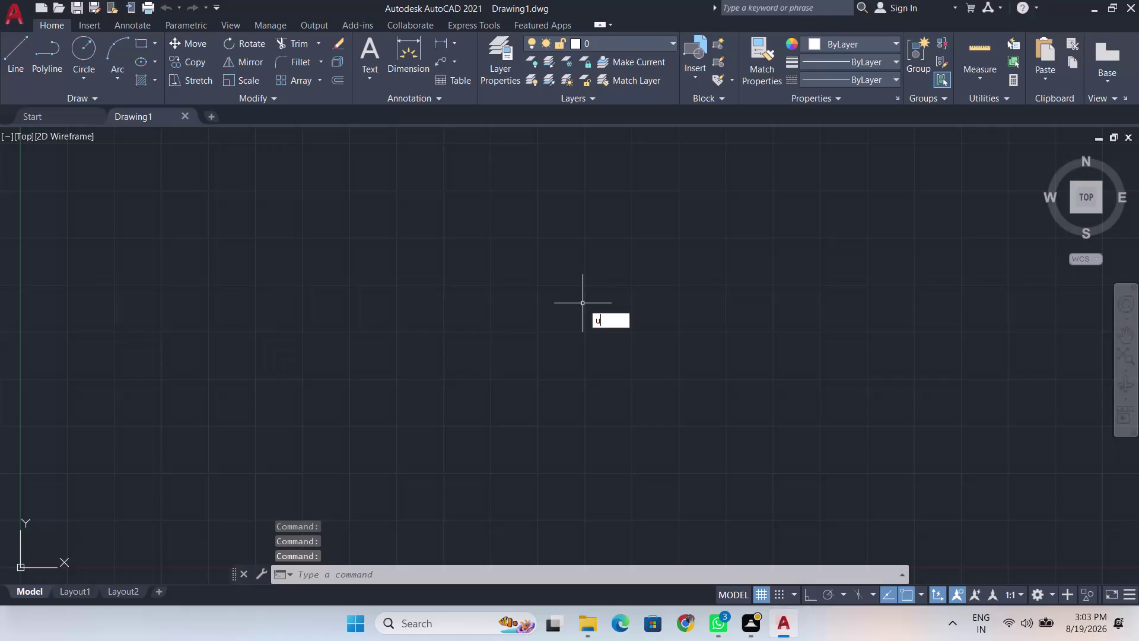
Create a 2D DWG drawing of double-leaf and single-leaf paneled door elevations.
Set drawing units to Architectural length type with 0'-0 1/4" precision.
key(Return)
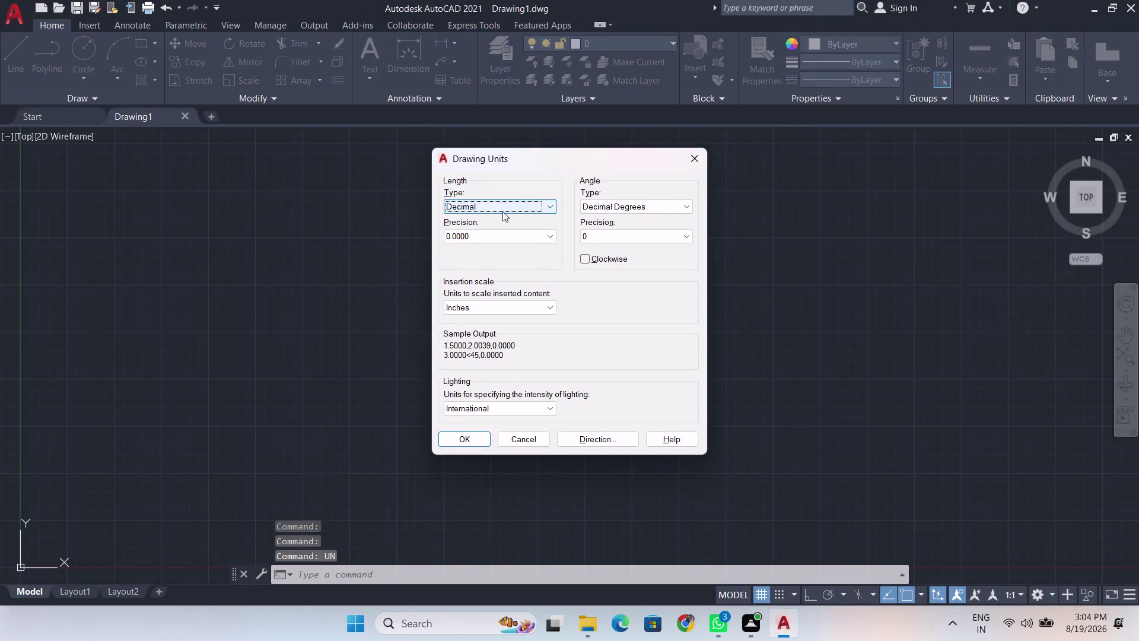
click(553, 207)
click(531, 237)
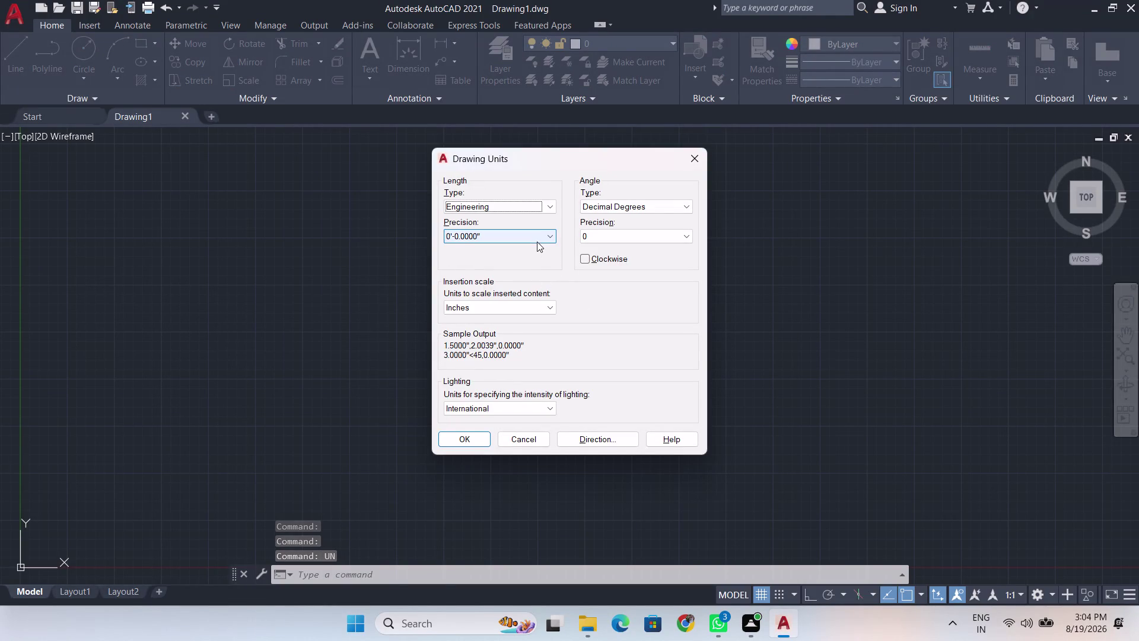
click(537, 236)
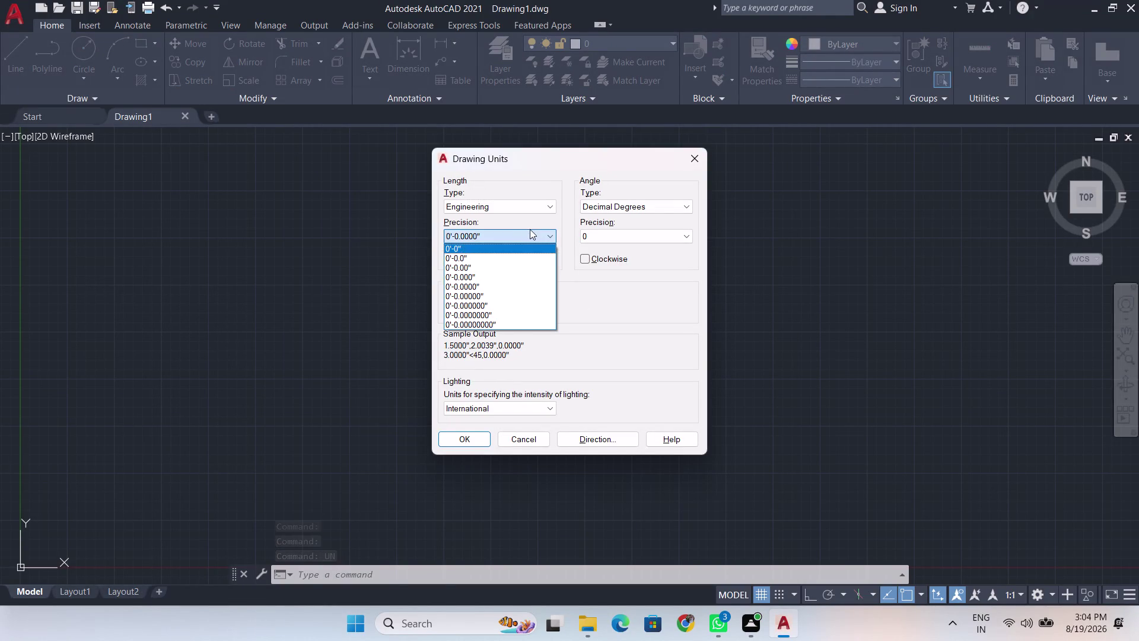
double_click(554, 207)
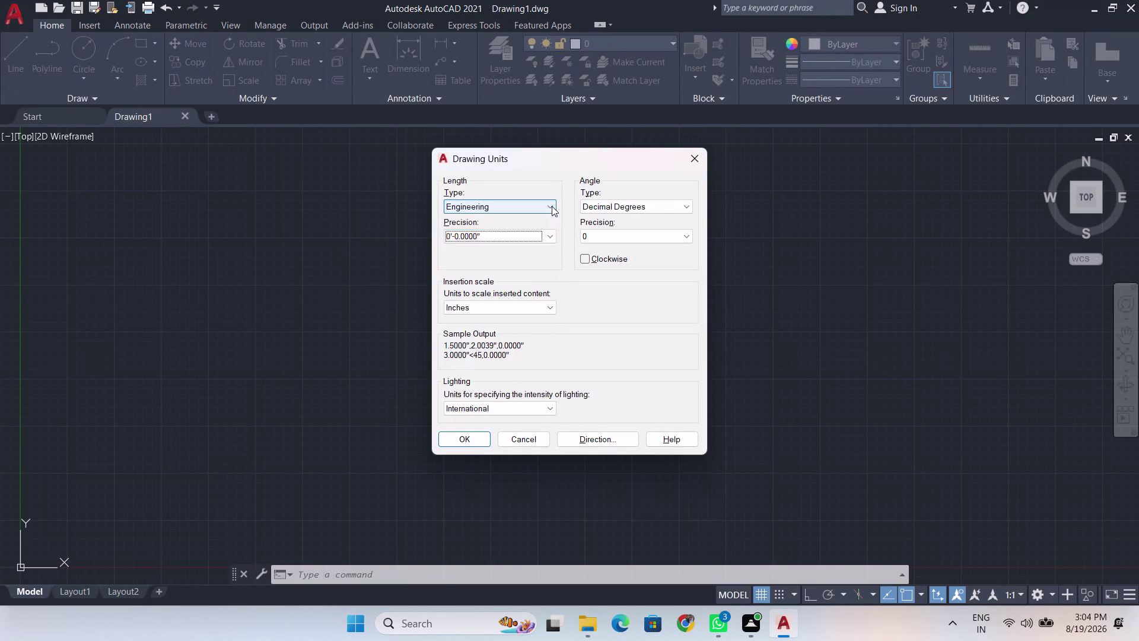
click(513, 237)
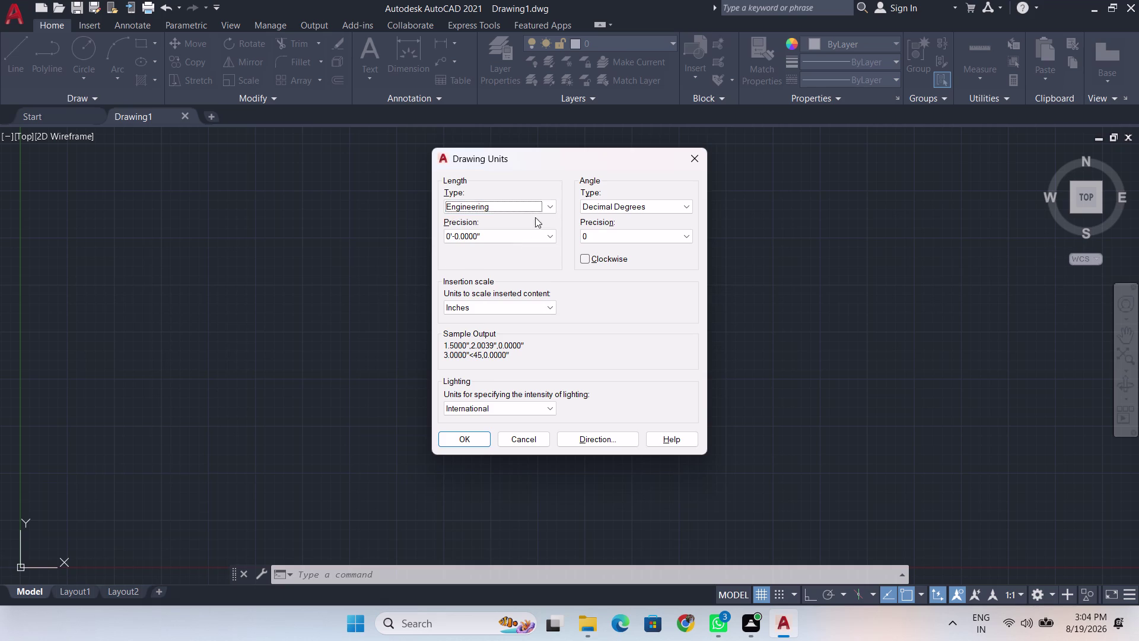
click(547, 212)
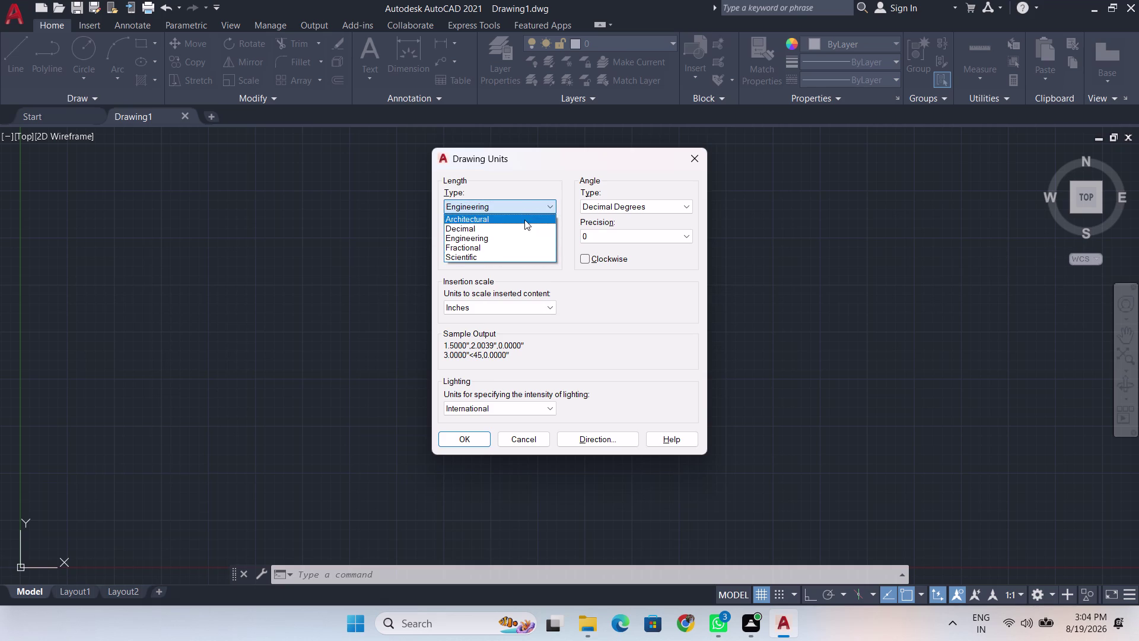
click(525, 220)
click(532, 237)
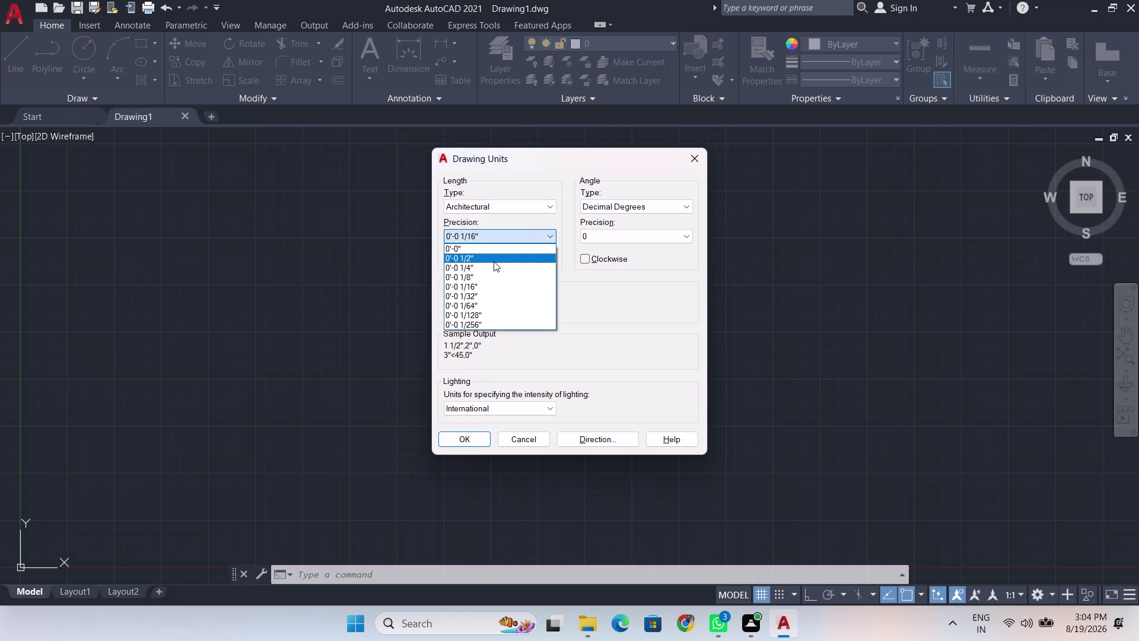
click(494, 269)
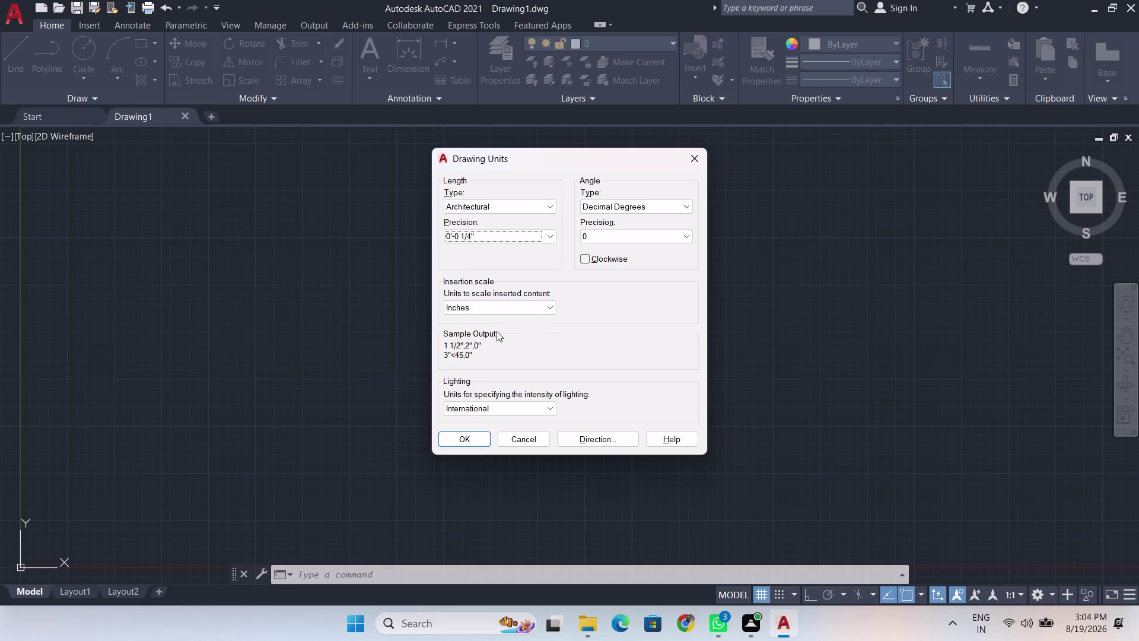
click(460, 441)
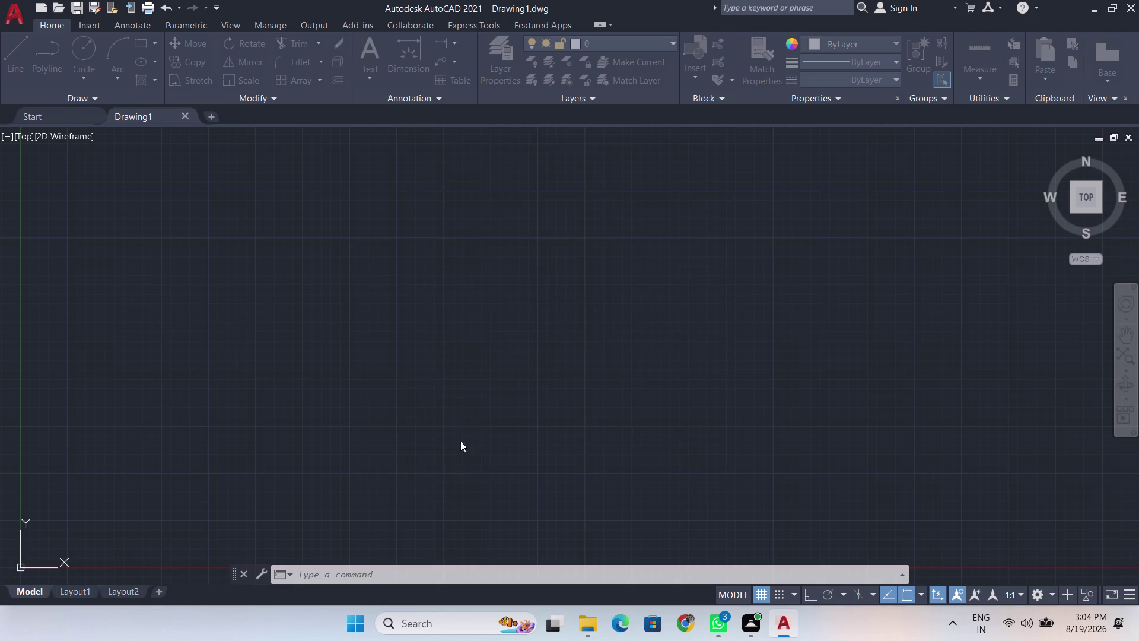
Draw a 4' wide by 7' tall rectangle with RECTANG from a picked corner.
scroll(up, 3)
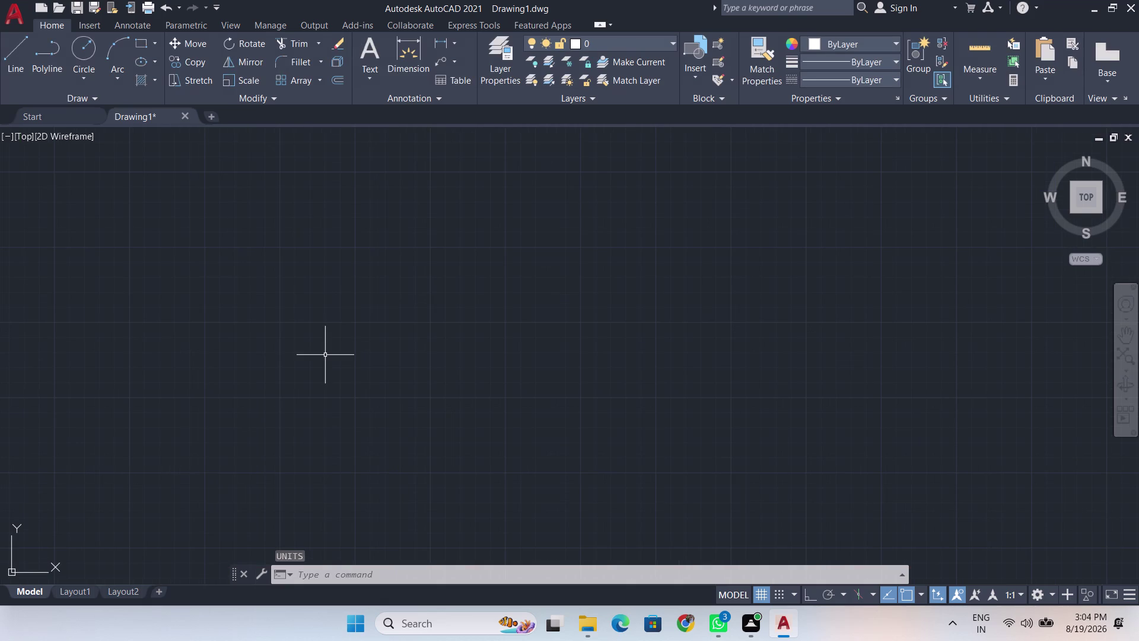
text(rec)
key(Return)
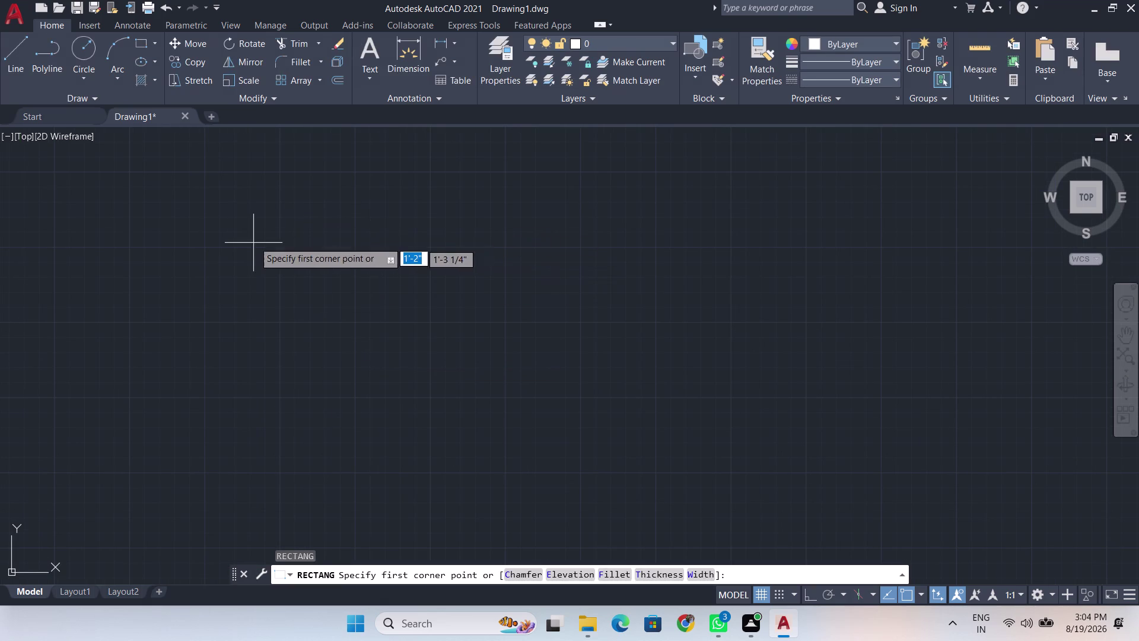
click(245, 232)
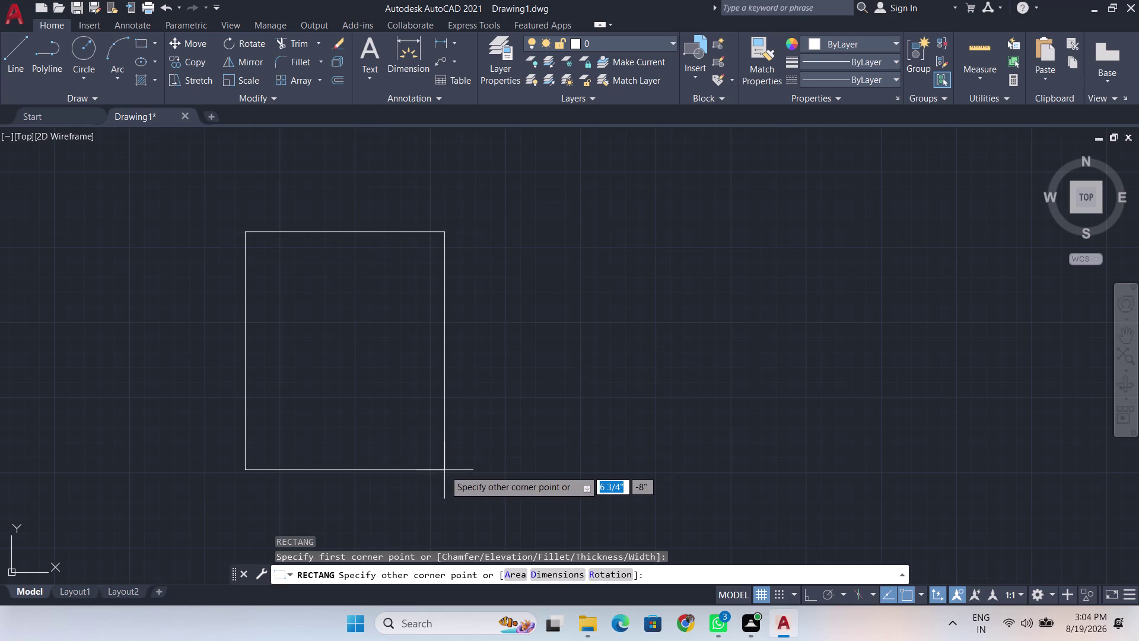
key(BackSpace)
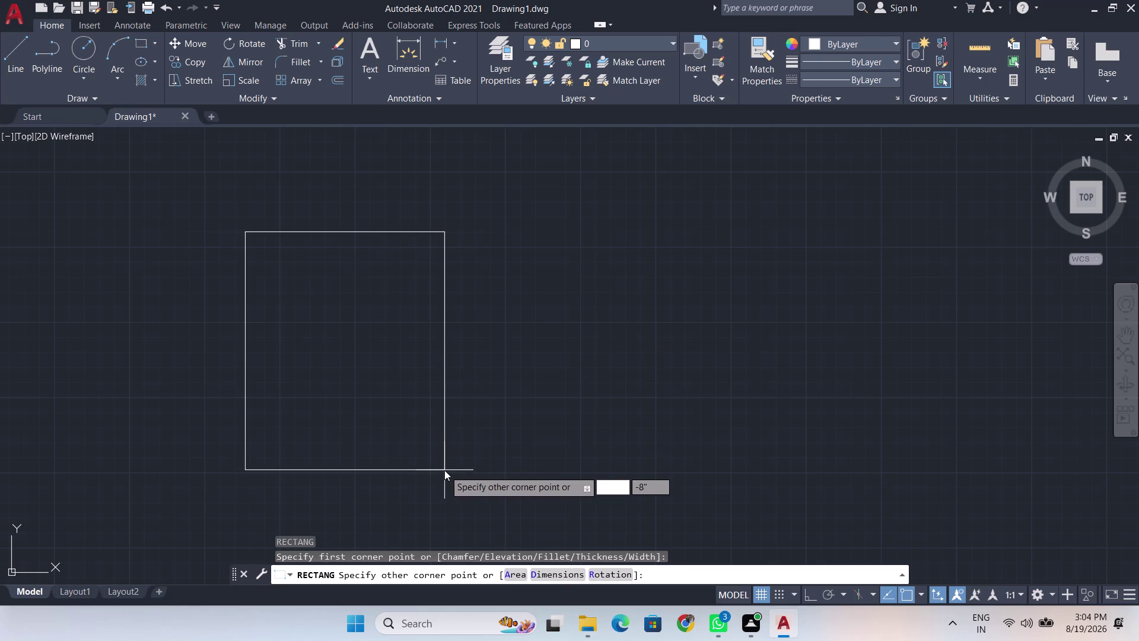
key(4)
key(apostrophe)
key(Tab)
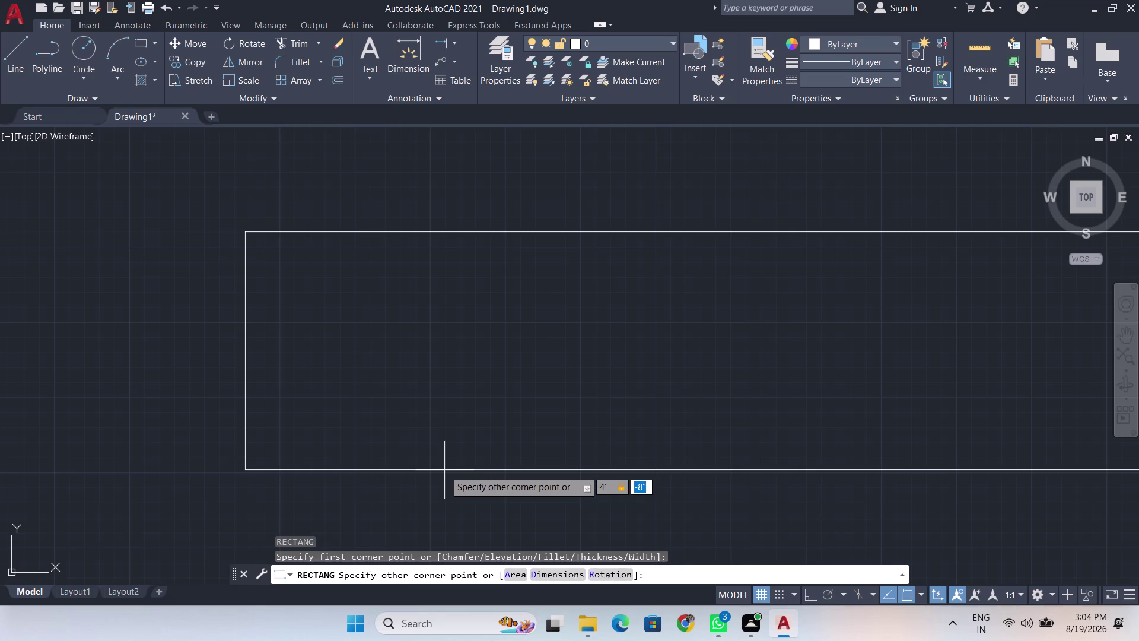
key(BackSpace)
key(7)
key(apostrophe)
key(Return)
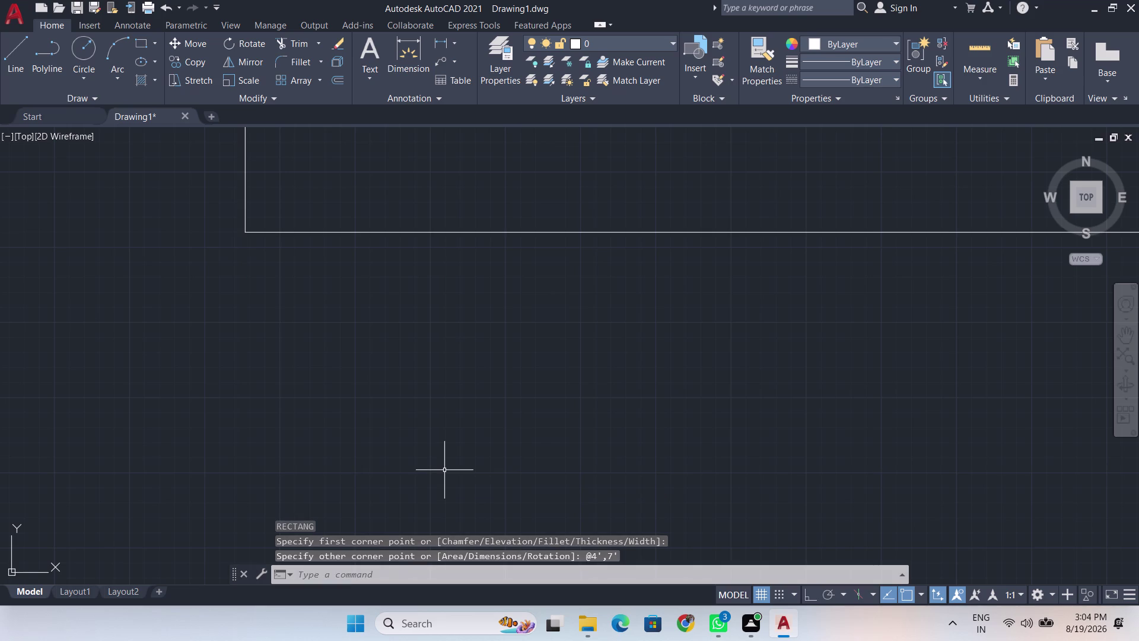
Zoom and pan until the whole rectangle is visible.
scroll(down, 3)
scroll(down, 3)
middle_drag(669, 319, 657, 359)
scroll(up, 3)
middle_drag(652, 269, 649, 331)
scroll(up, 3)
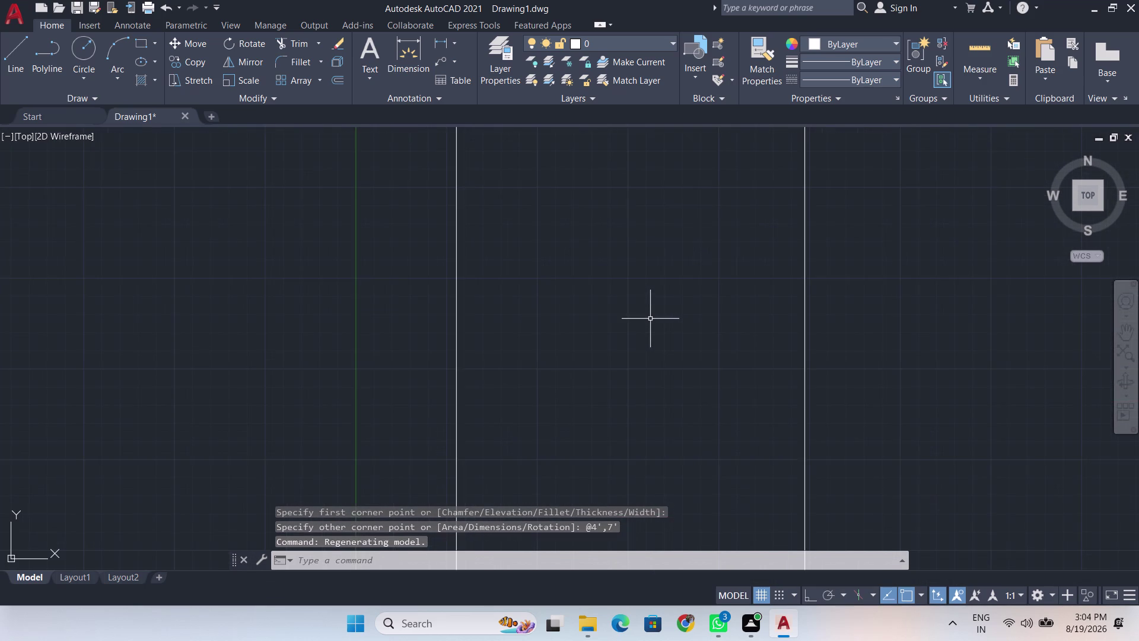
scroll(down, 3)
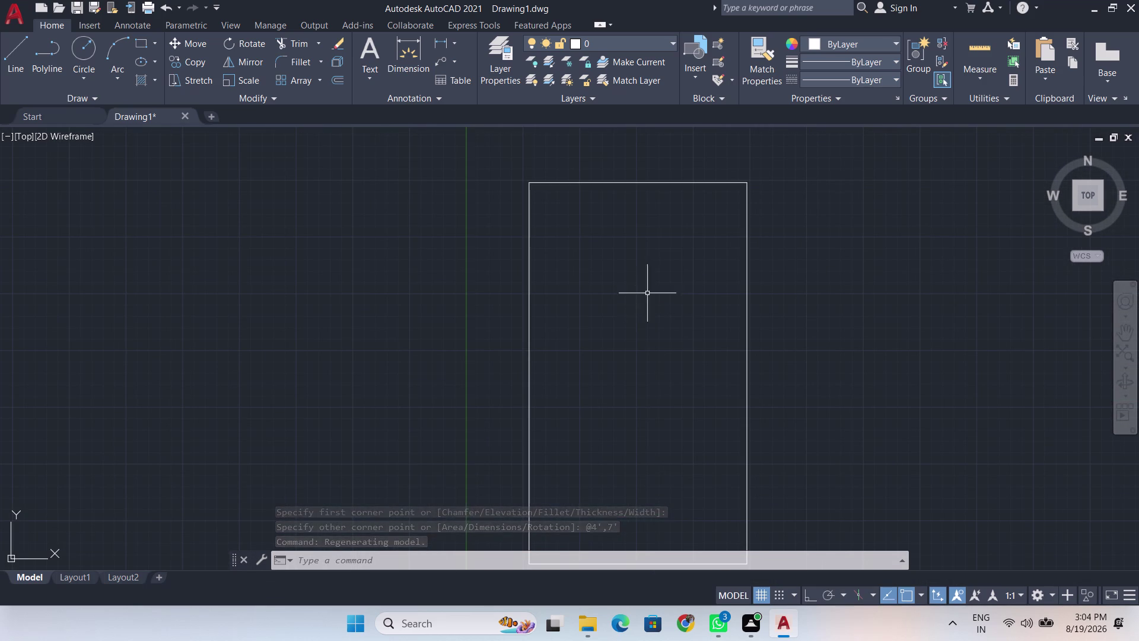
scroll(down, 3)
Cancel a started OFFSET and enable Midpoint object snap.
key(o)
text(ff)
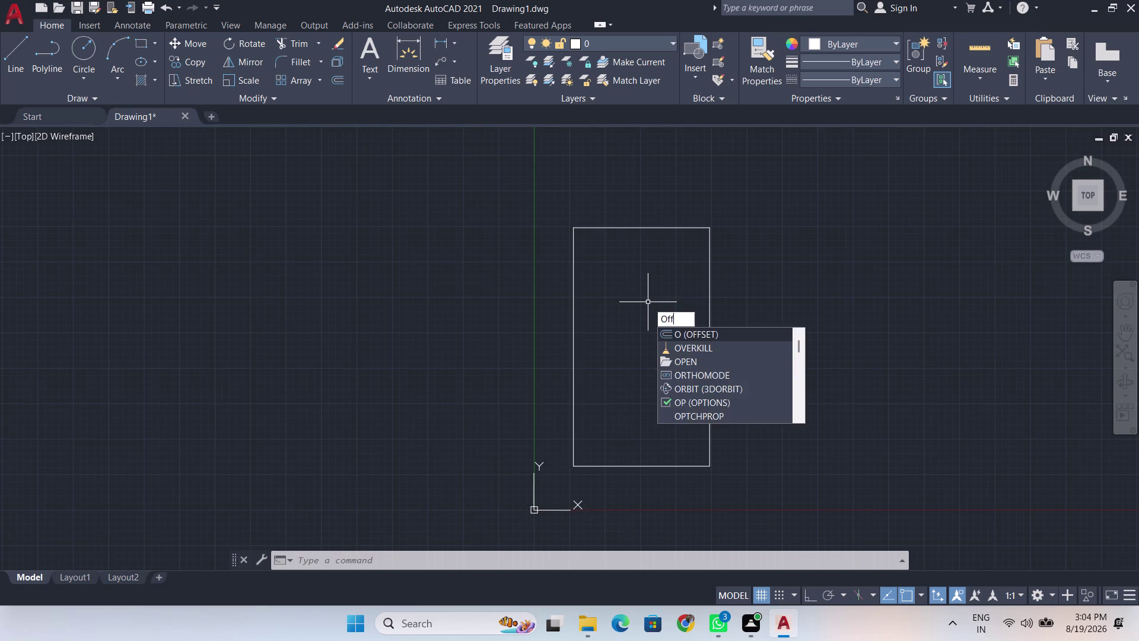
key(Return)
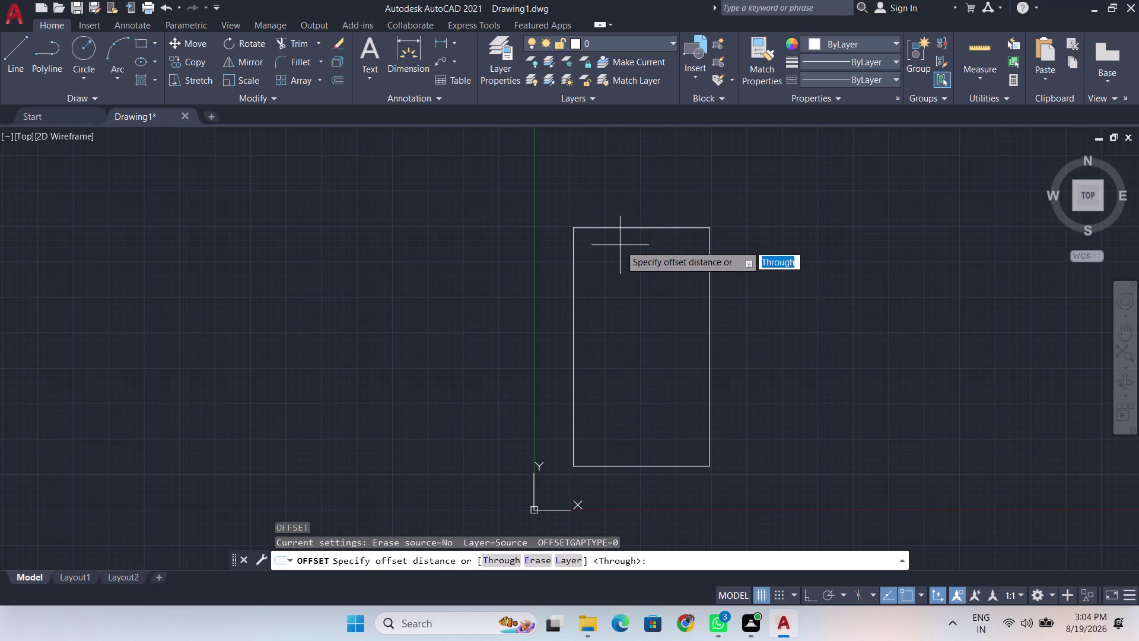
key(Escape)
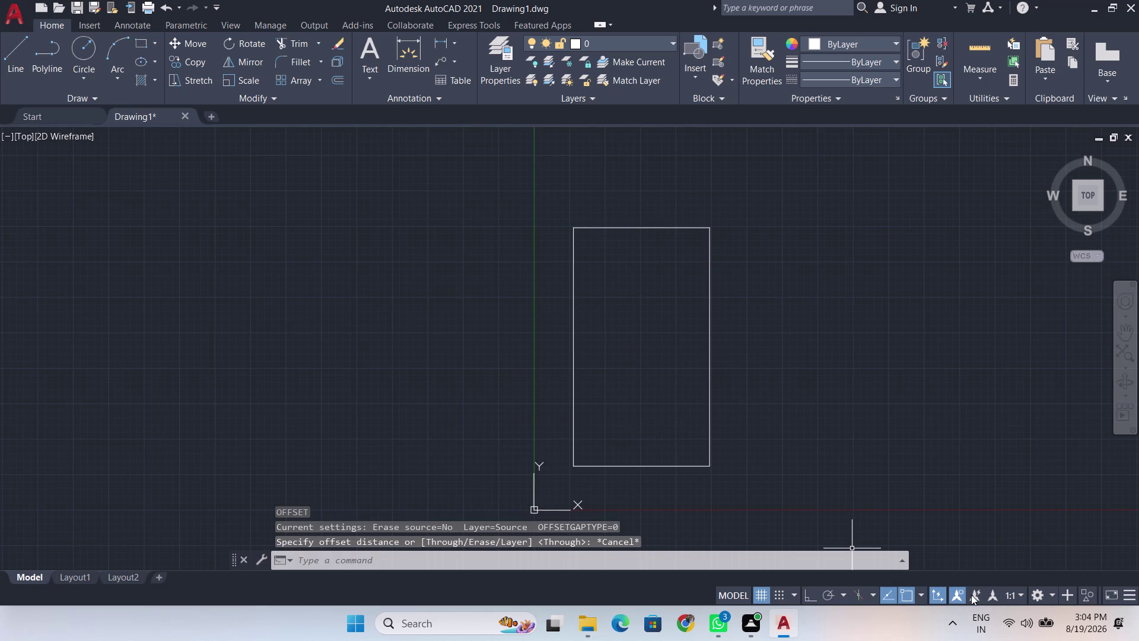
click(918, 592)
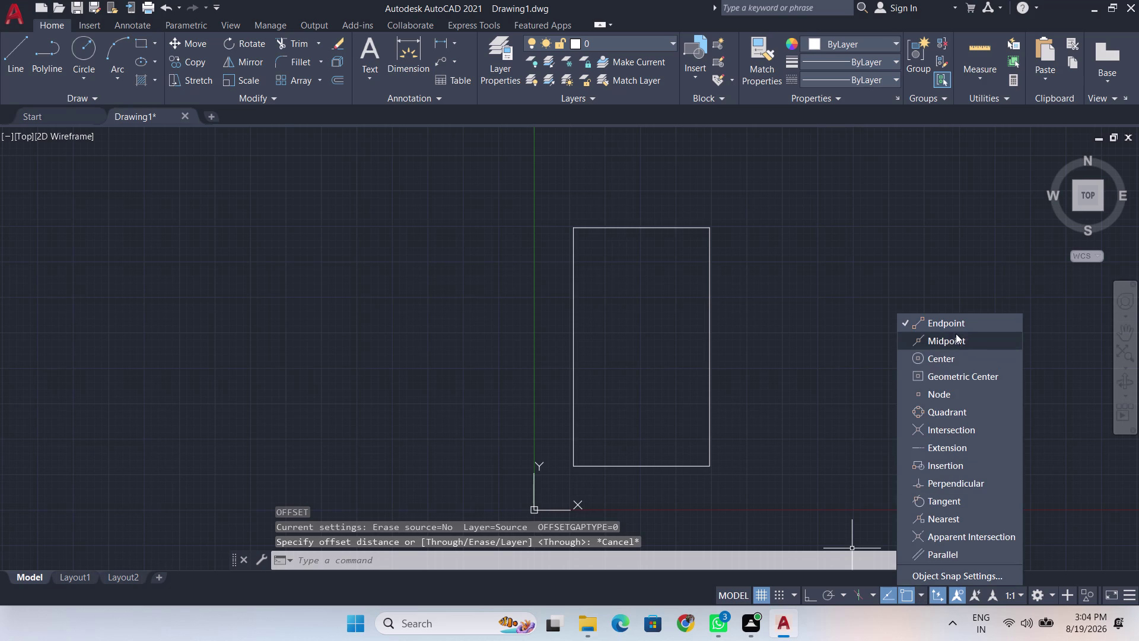
click(982, 335)
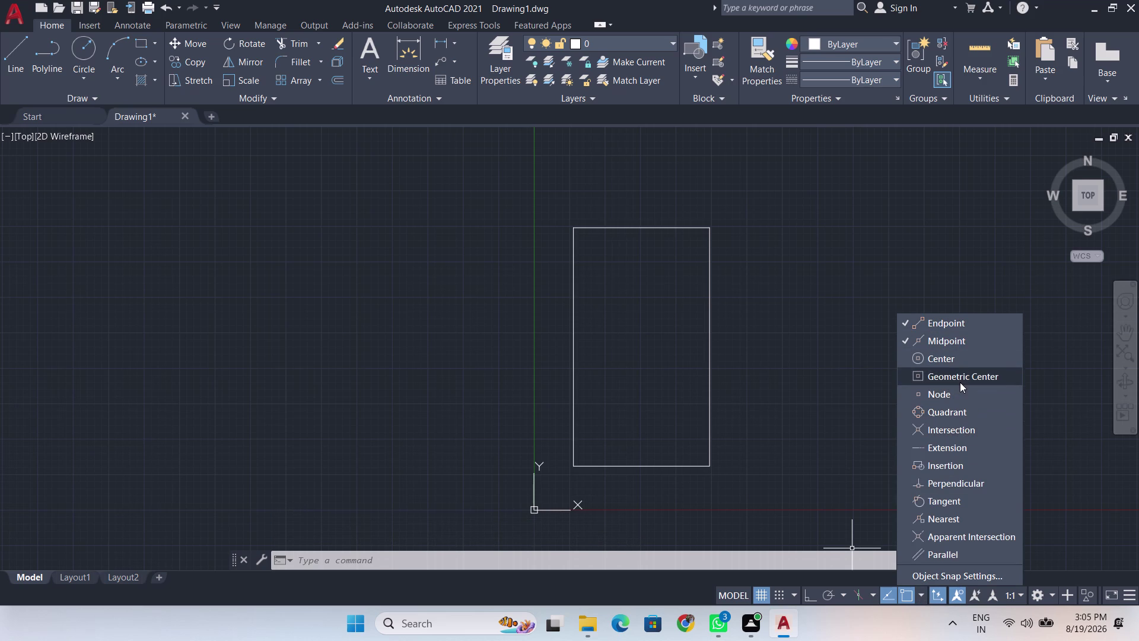
click(839, 515)
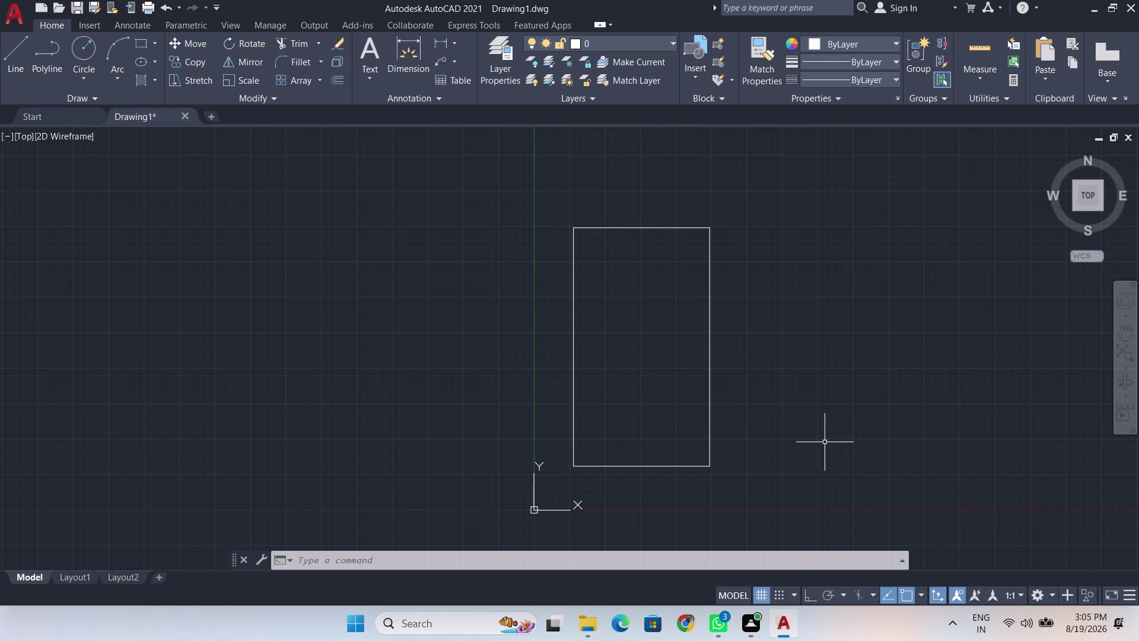
Window-select the rectangle and make it an unnamed group.
click(550, 202)
click(719, 483)
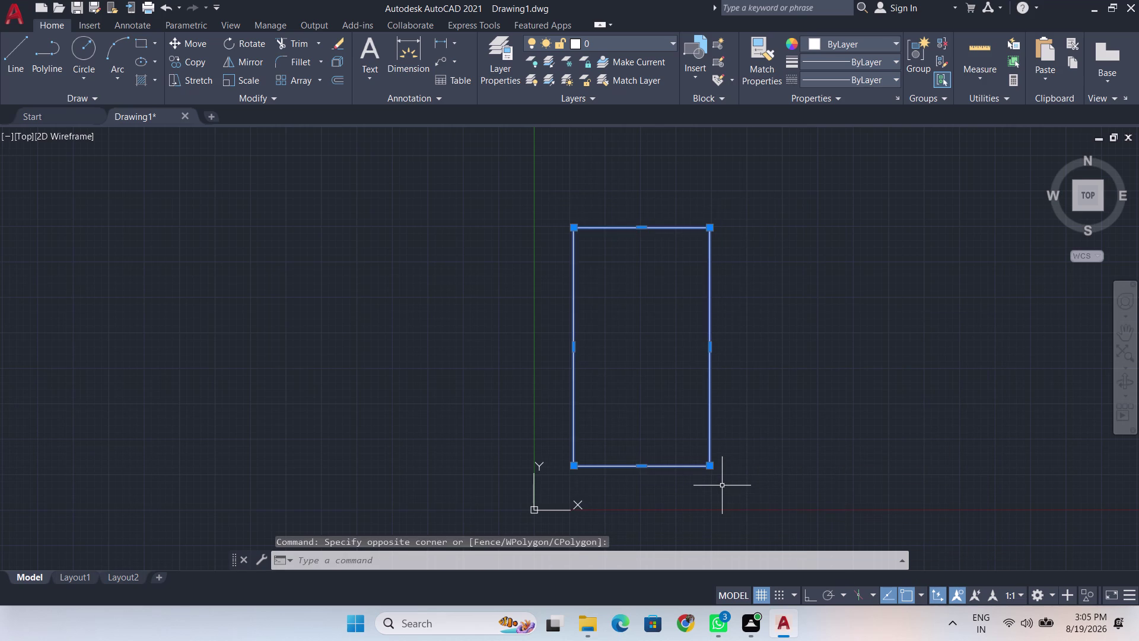
key(g)
key(Return)
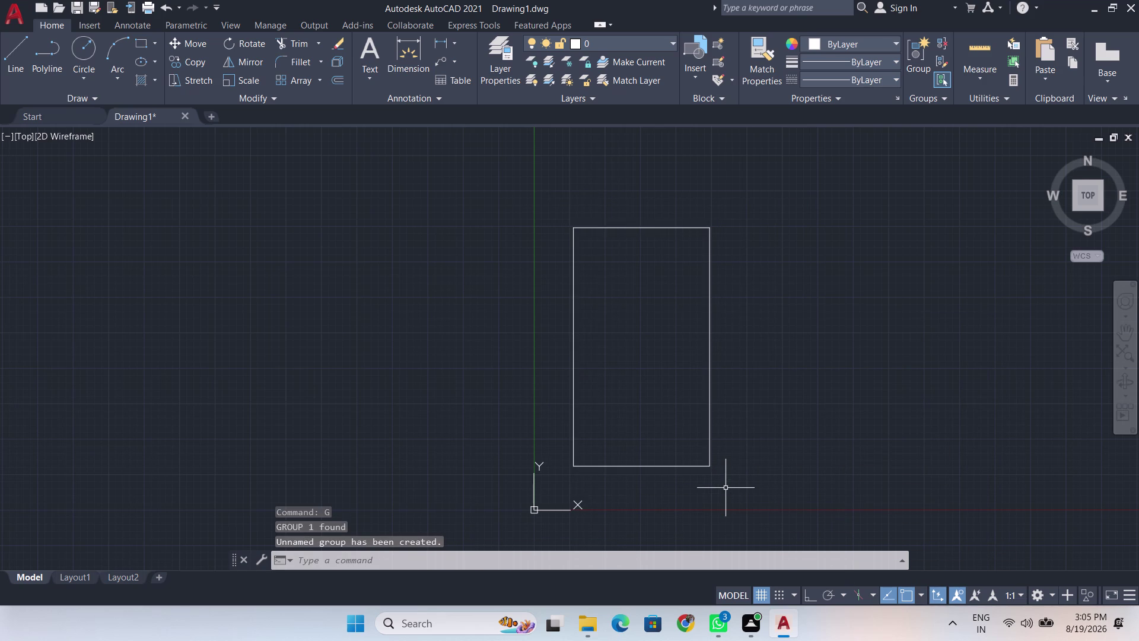
Start OFFSET with Ortho on and set a 2.5" offset distance.
text(off)
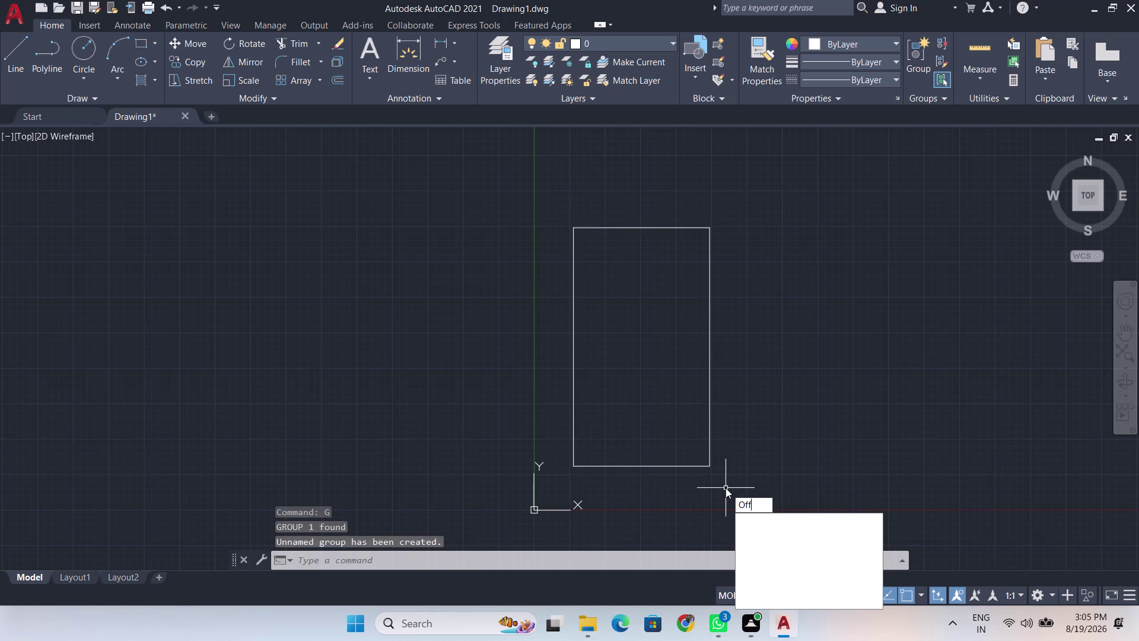
key(Return)
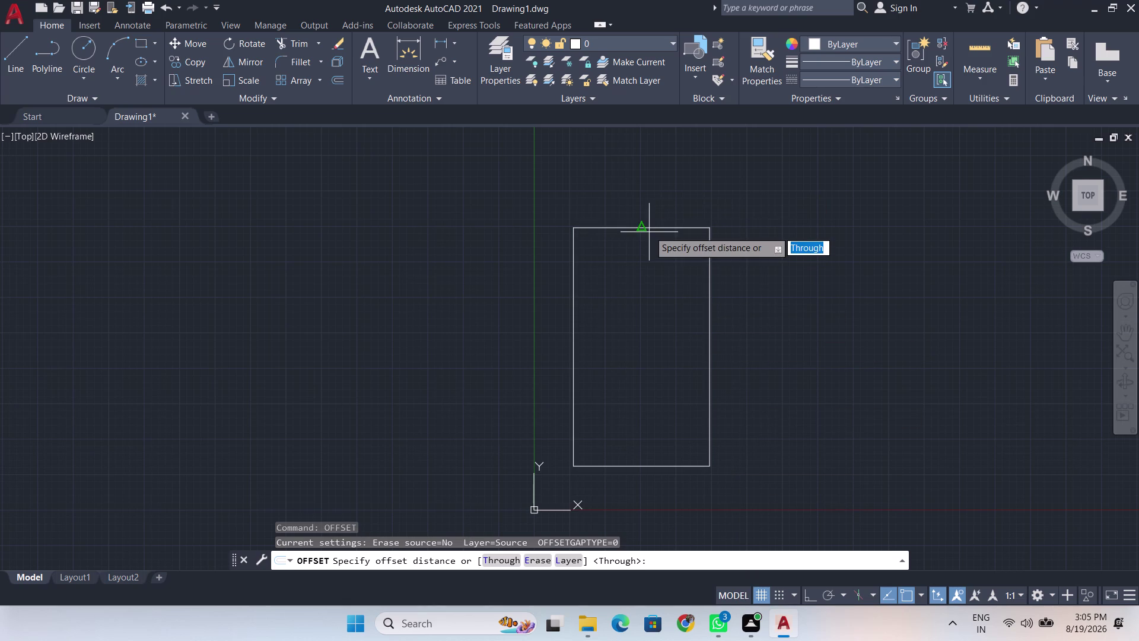
click(644, 229)
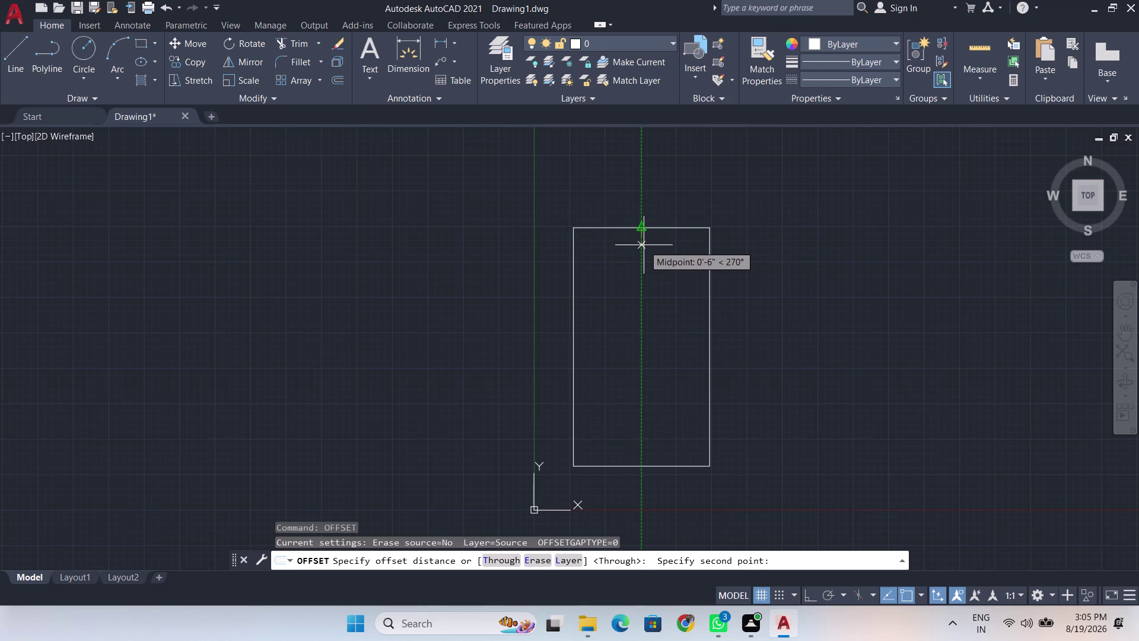
scroll(up, 3)
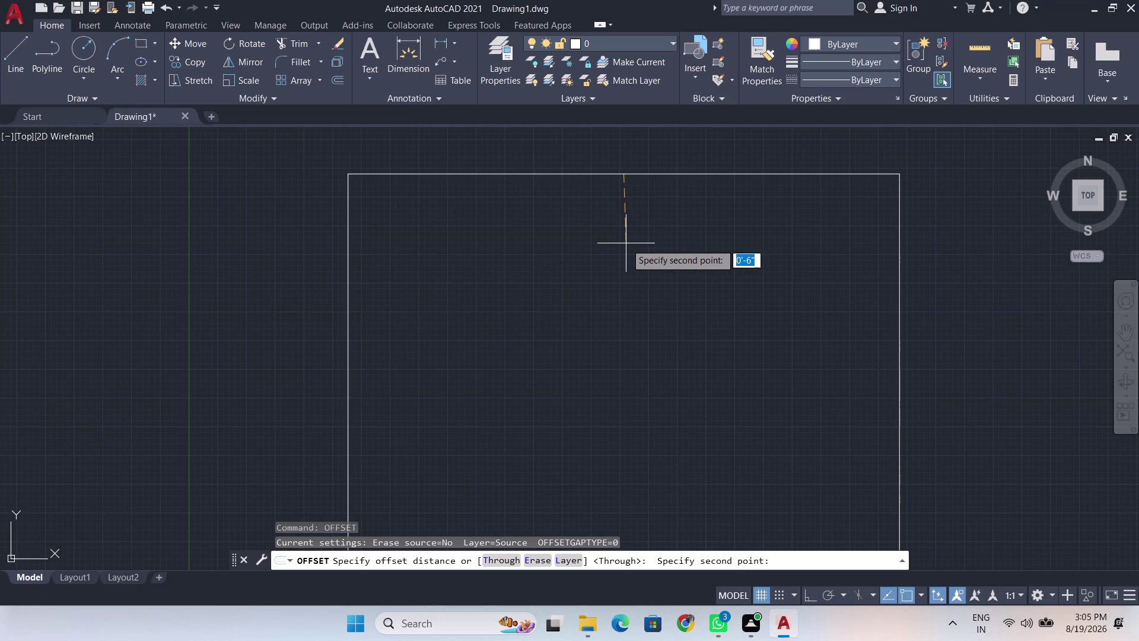
key(F8)
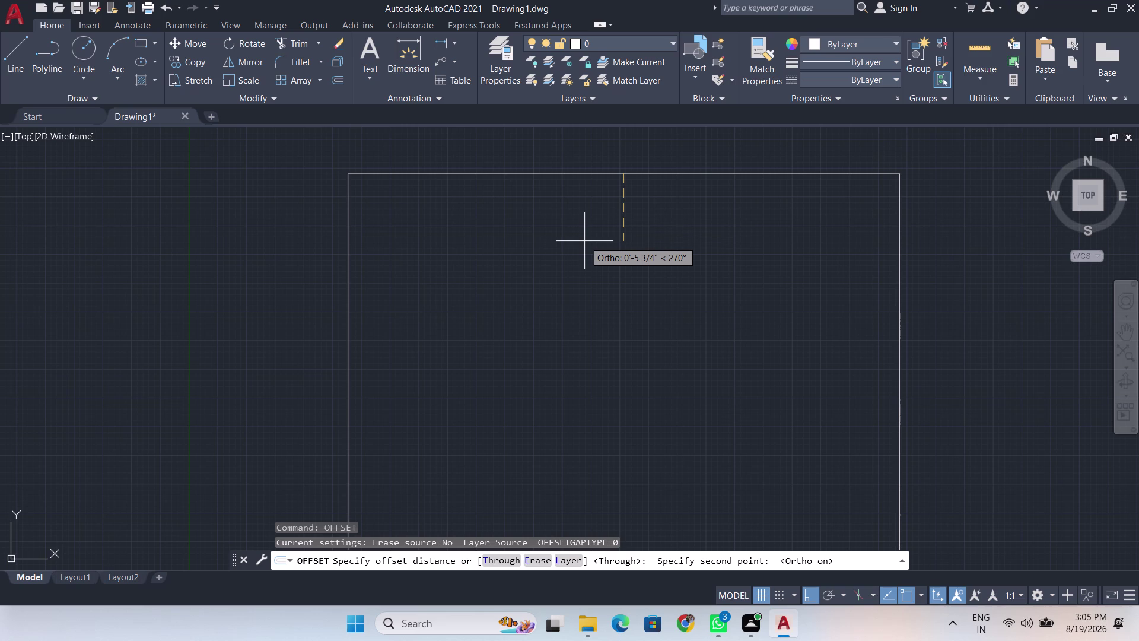
key(BackSpace)
key(BackSpace)
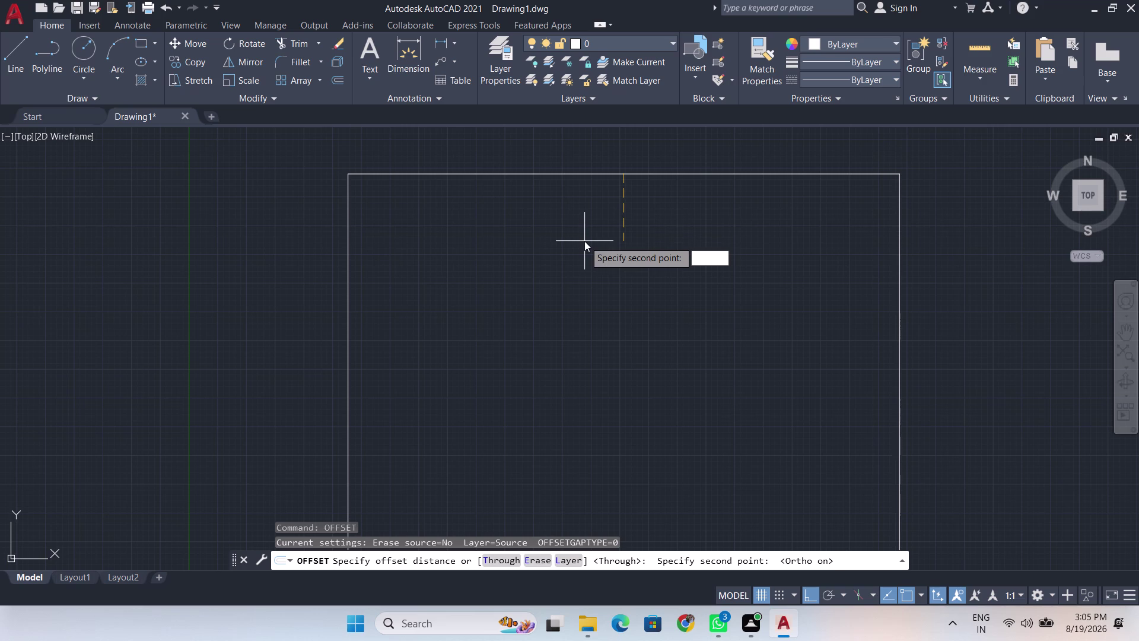
key(2)
key(BackSpace)
key(2)
text(.5)
key(shift+quotedbl)
key(Return)
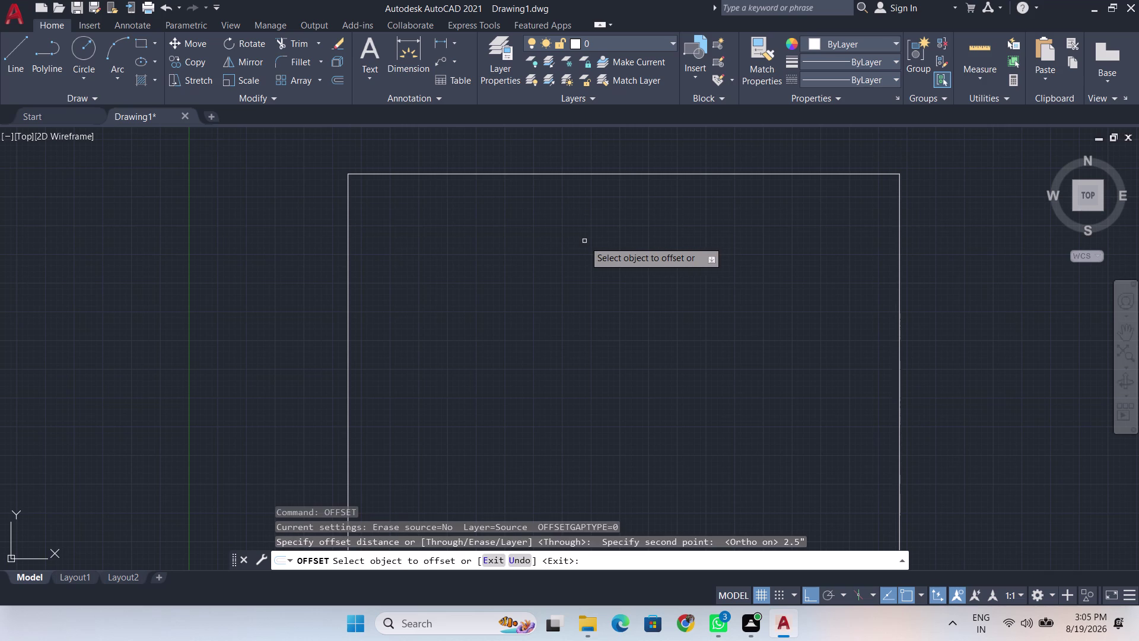
Offset the outer door rectangle 2.5" inward.
click(593, 173)
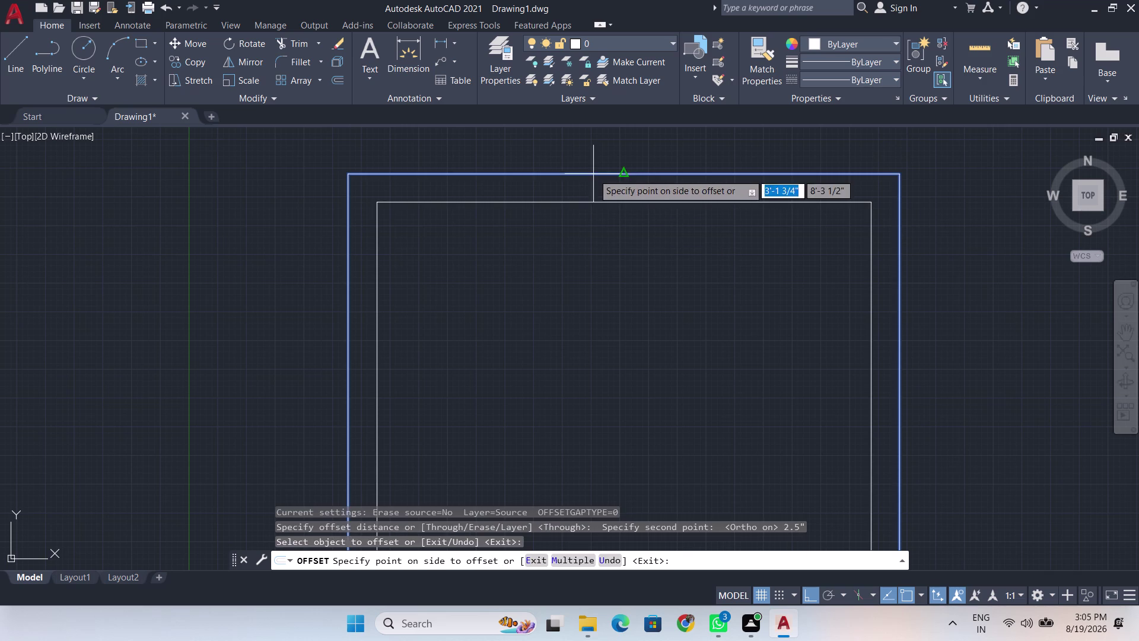
click(589, 239)
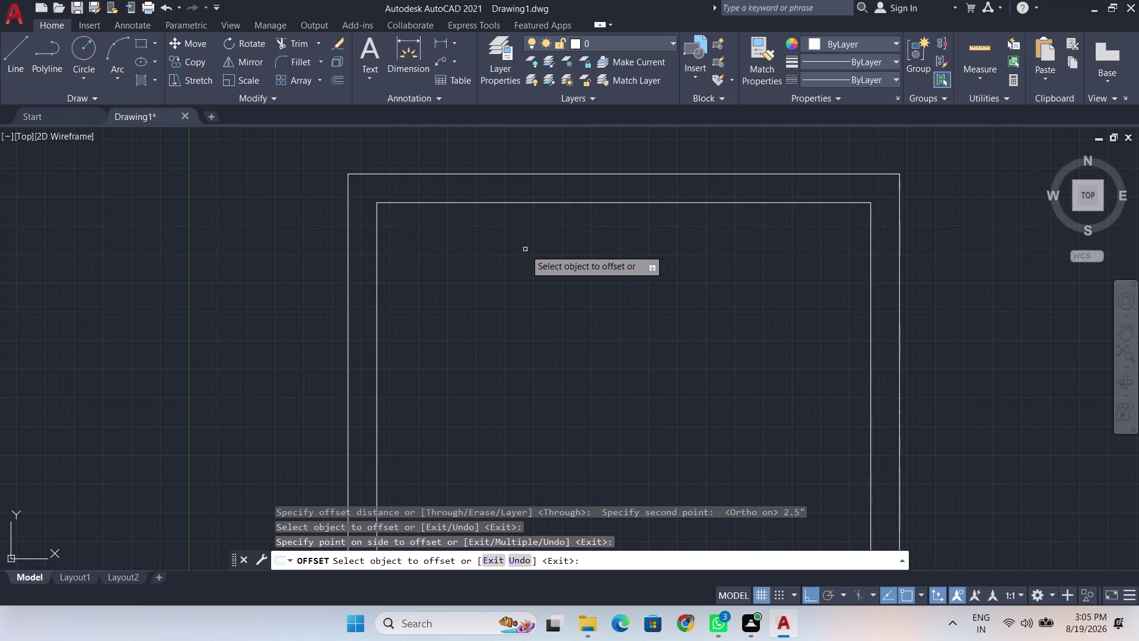
key(space)
scroll(up, 3)
scroll(down, 3)
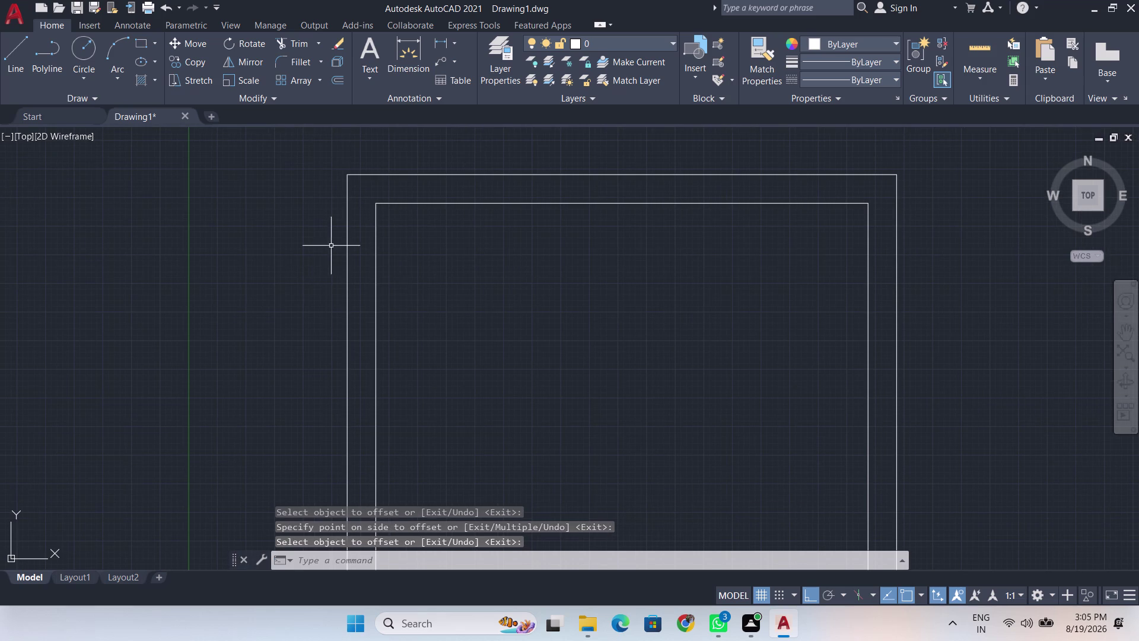
scroll(up, 3)
scroll(down, 3)
Pan toward the frame's top-left corner, then start and cancel DIM.
middle_drag(488, 223, 498, 290)
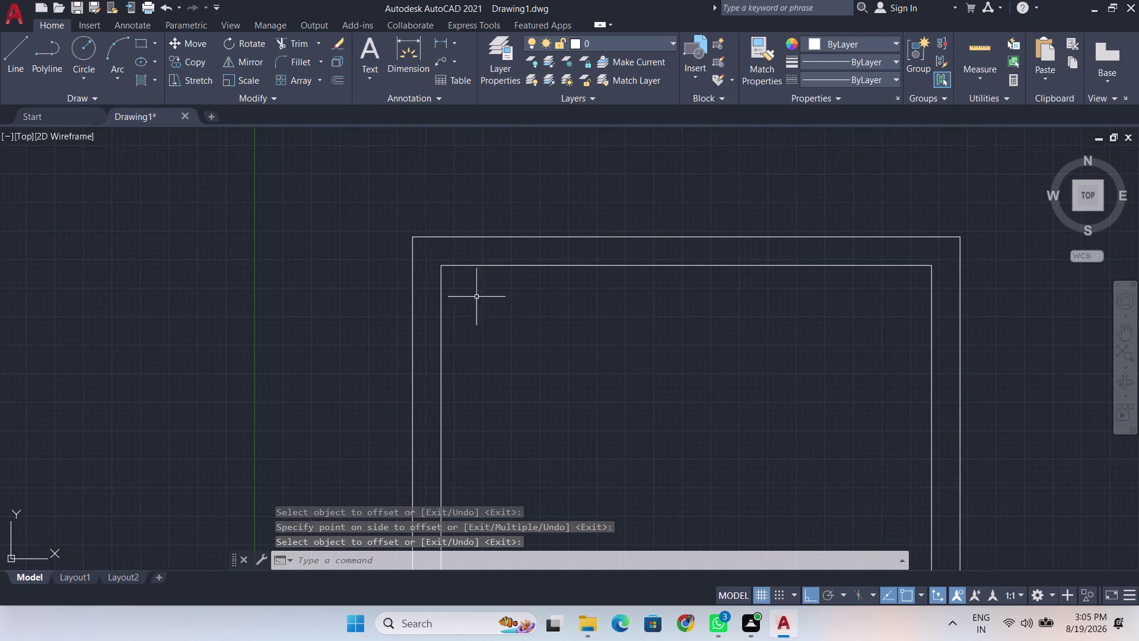
scroll(up, 3)
scroll(down, 3)
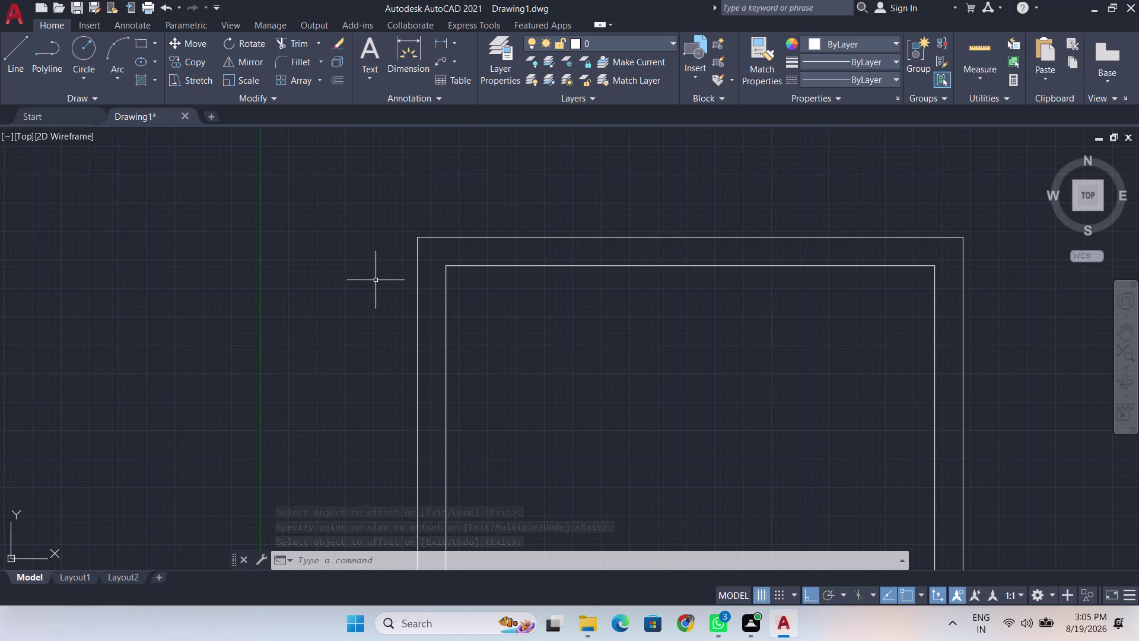
text(dim)
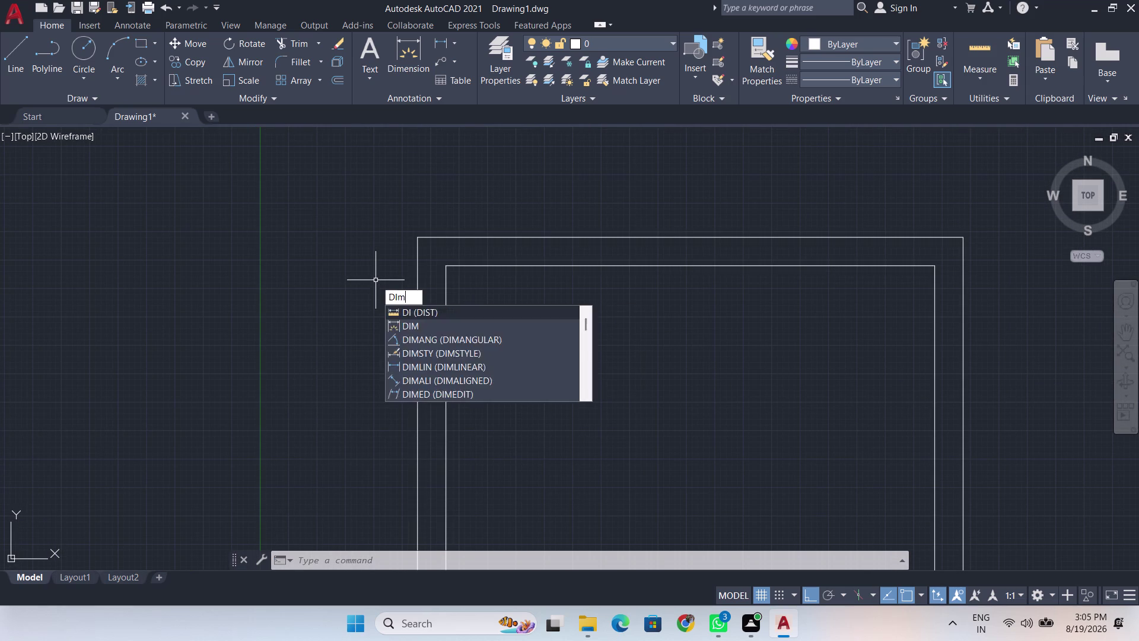
key(Return)
key(Escape)
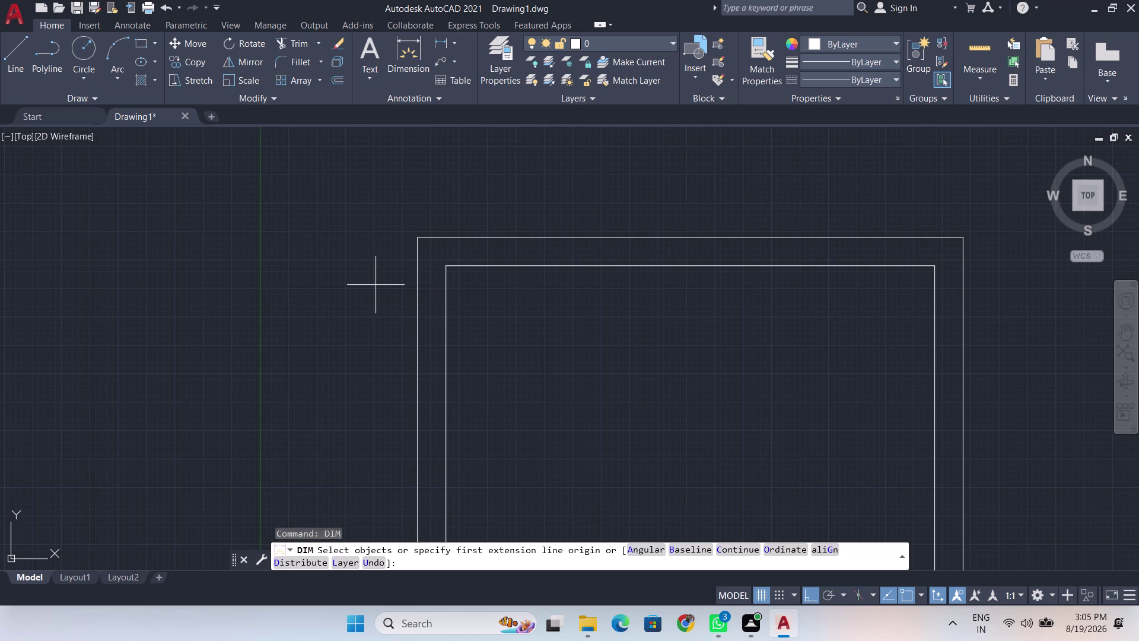
Modify the Standard style: Architectural linear units with 1/4" precision.
key(d)
key(Return)
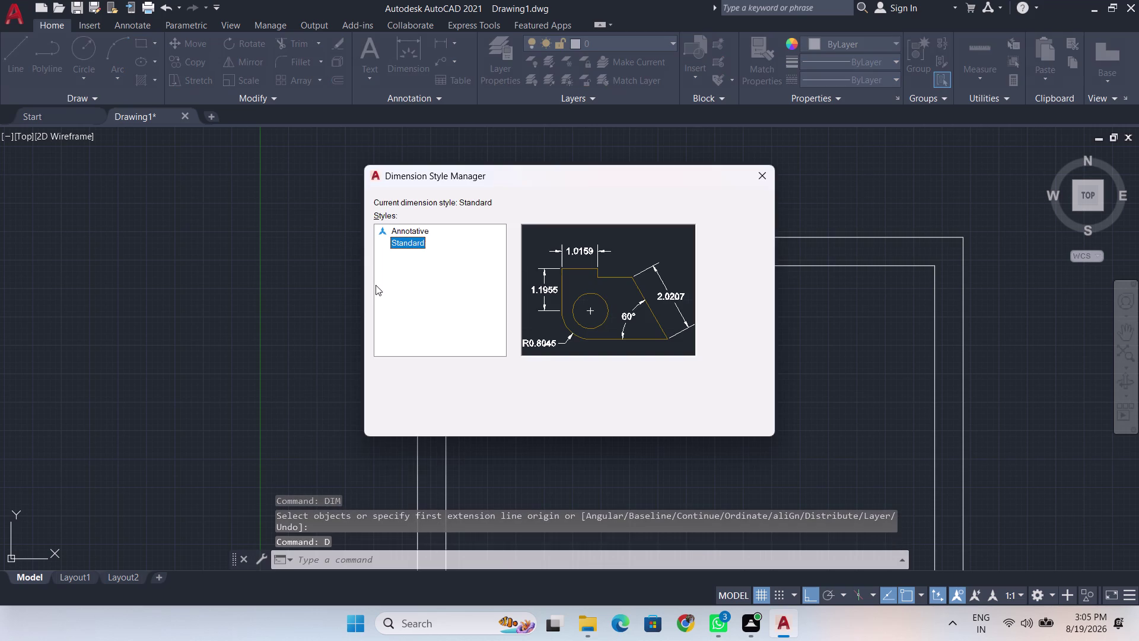
click(736, 274)
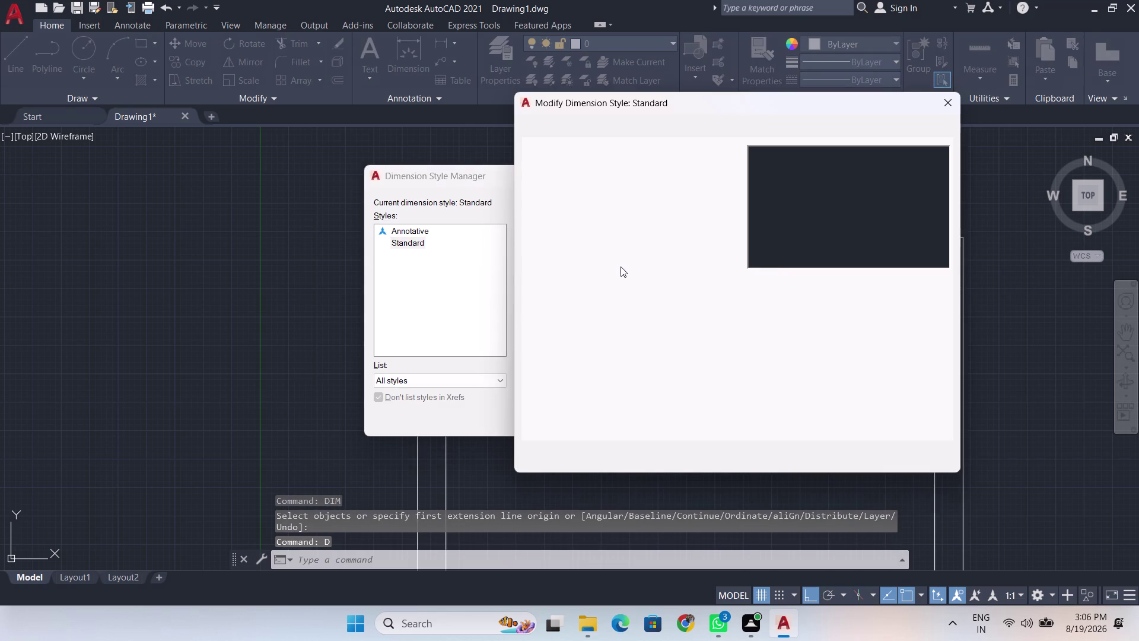
click(728, 133)
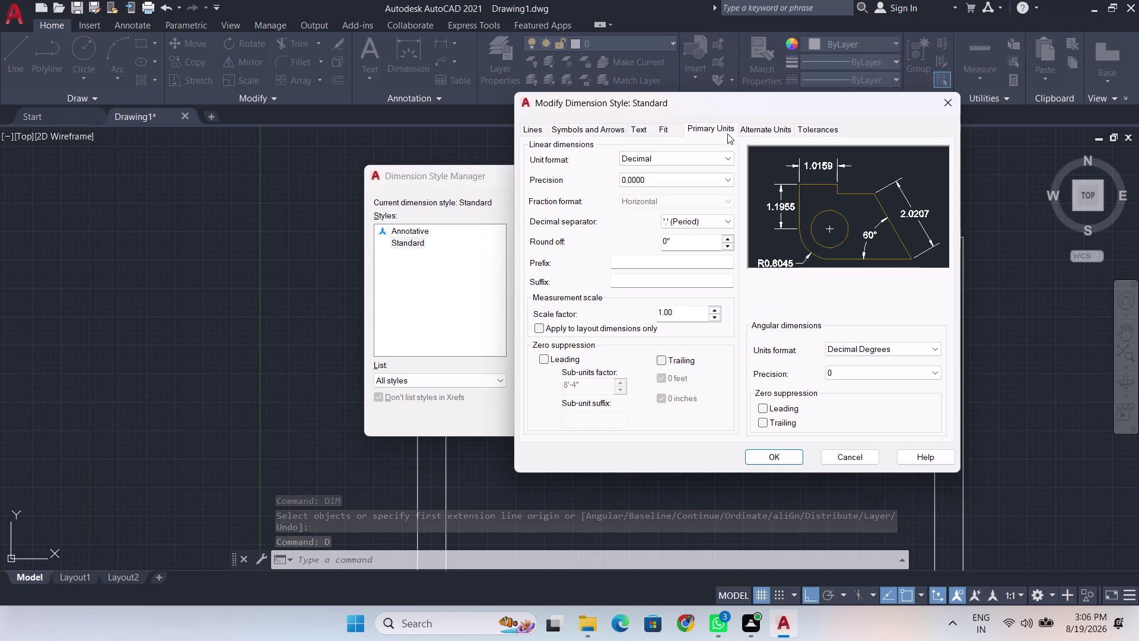
double_click(720, 158)
click(717, 158)
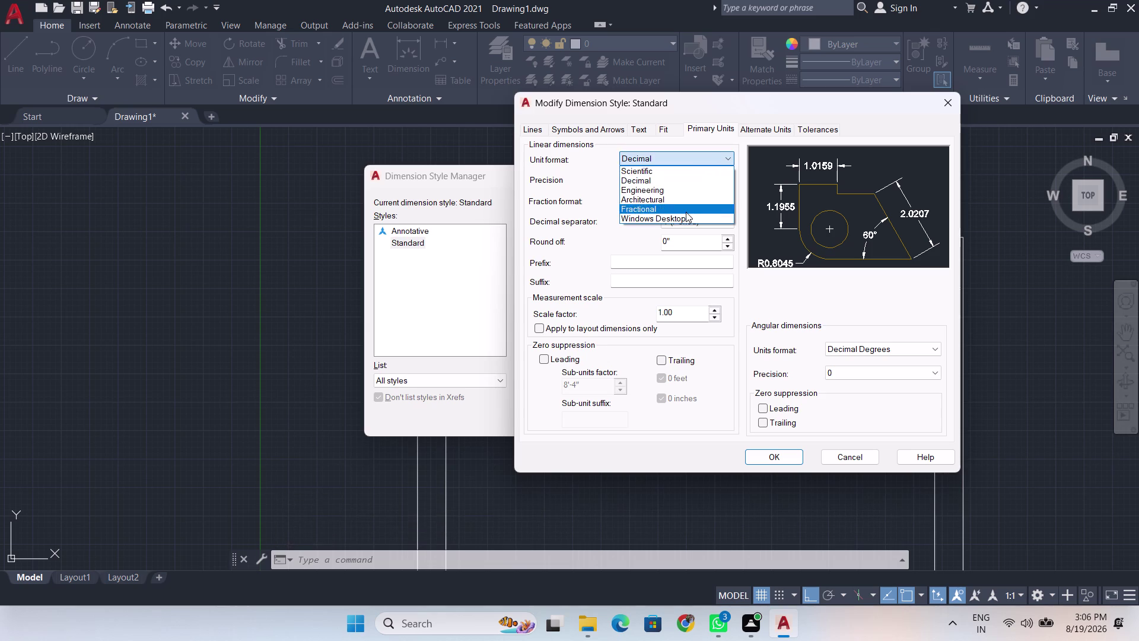
click(693, 201)
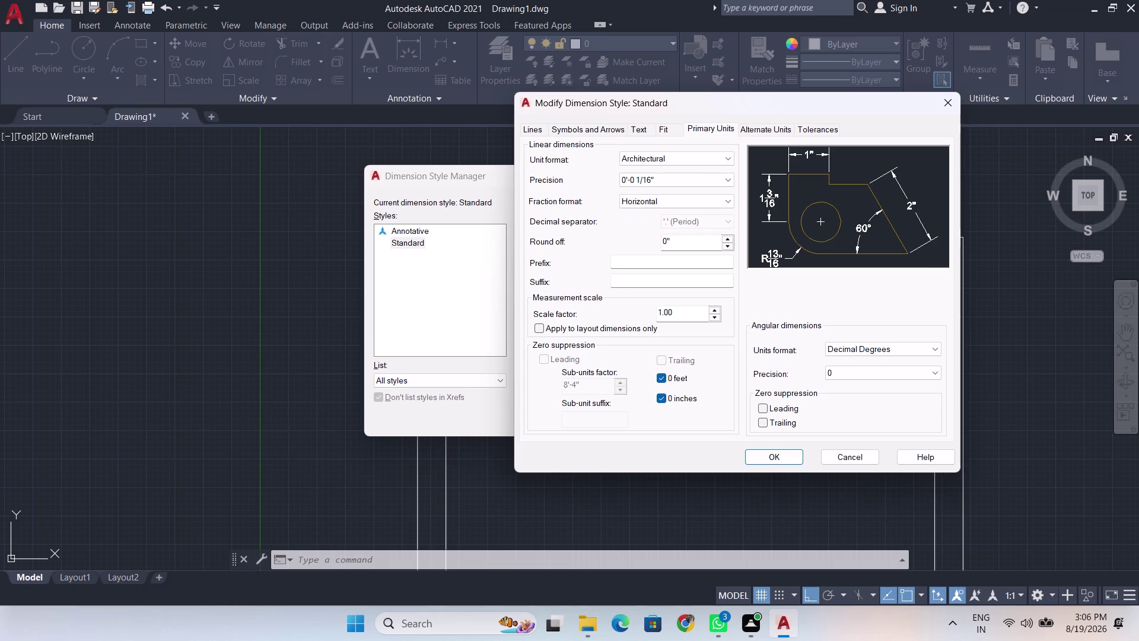
click(706, 181)
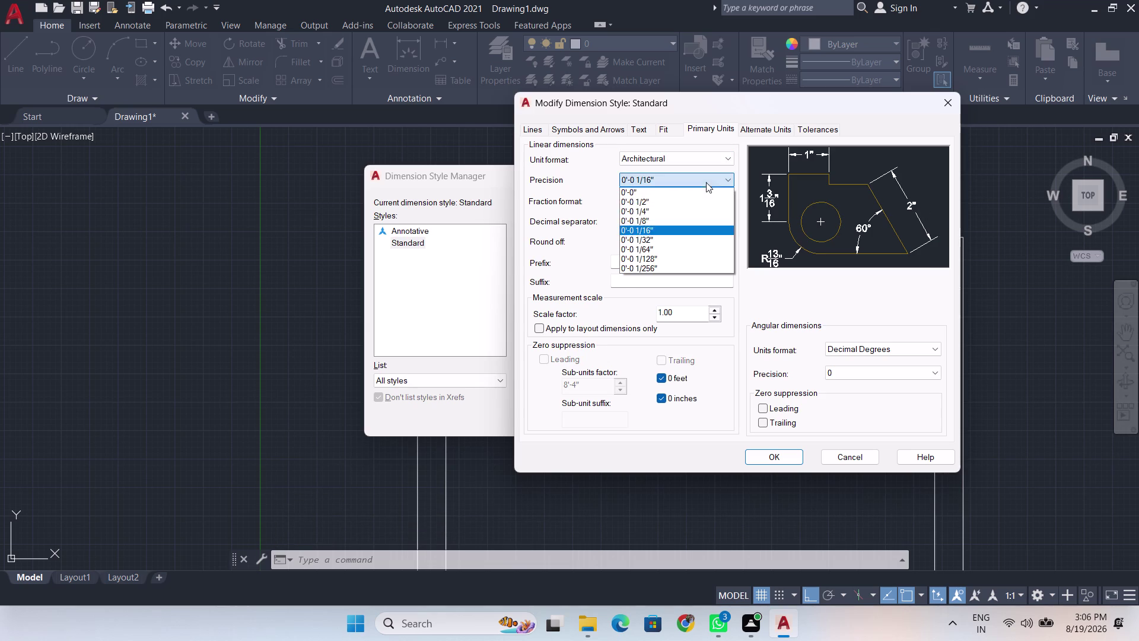
click(661, 209)
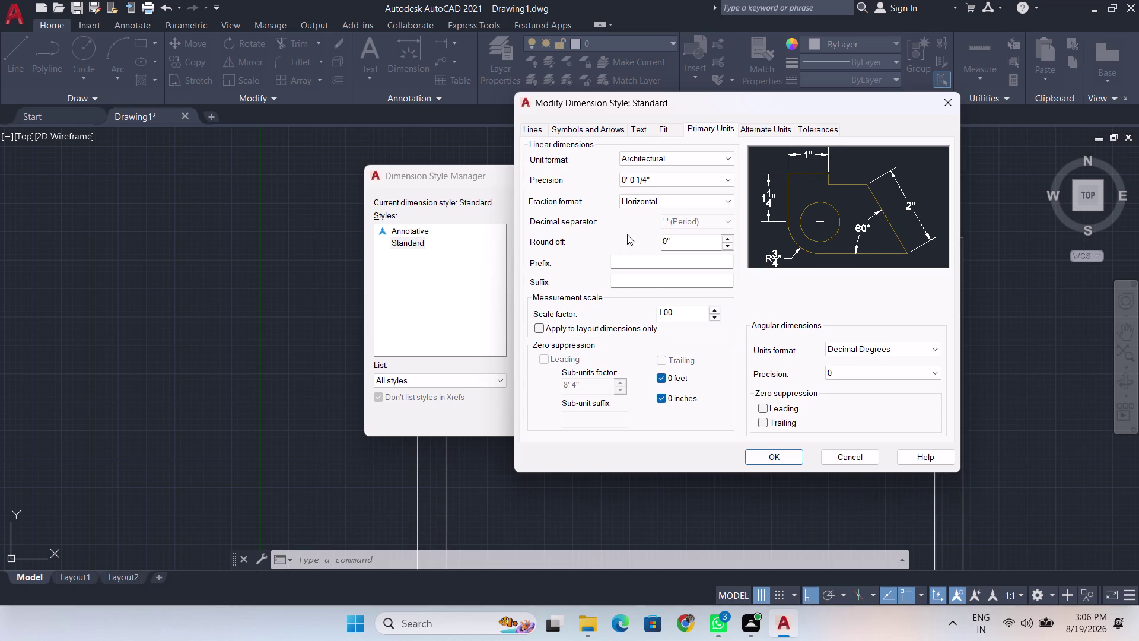
Set the Standard dimension text height to 1 inch.
click(646, 126)
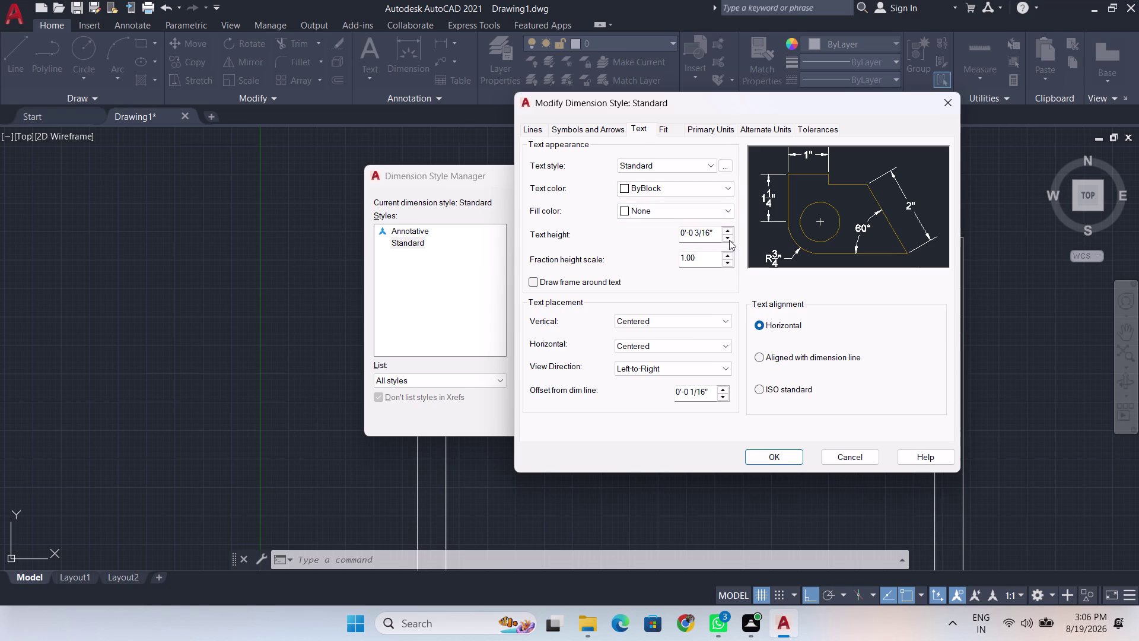
drag(715, 234, 666, 234)
triple_click(726, 238)
triple_click(727, 238)
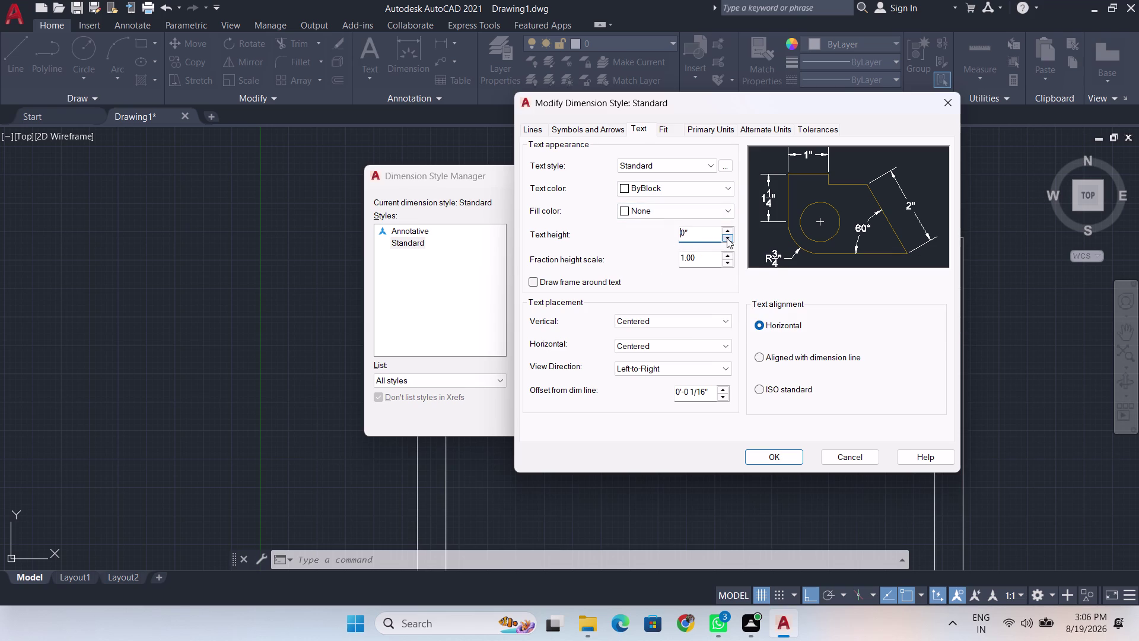
click(727, 238)
click(728, 229)
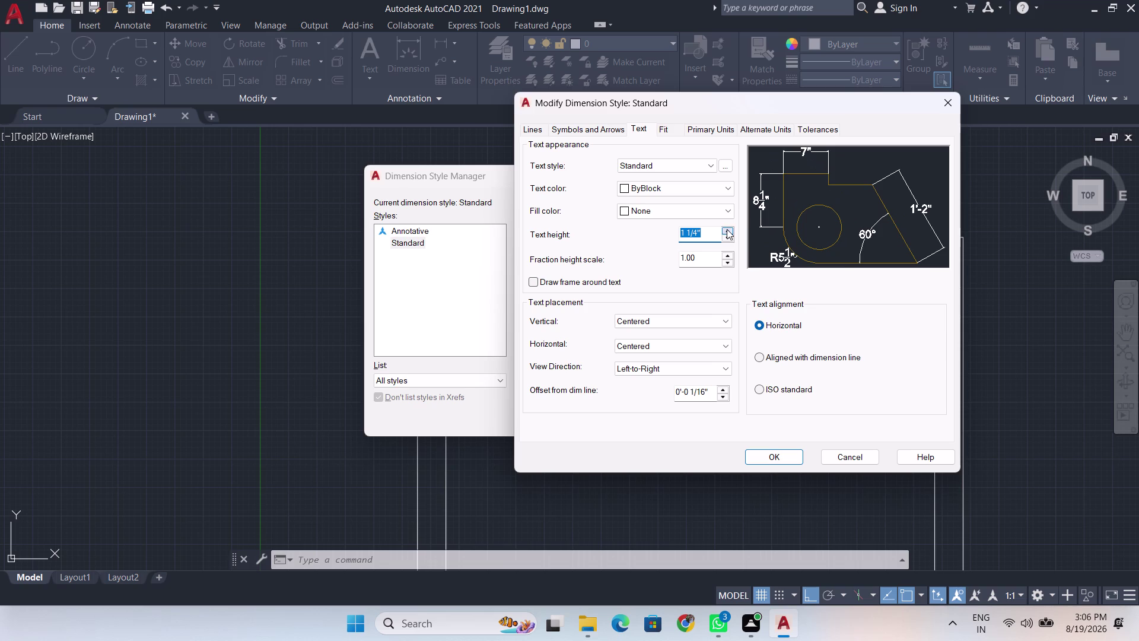
click(727, 239)
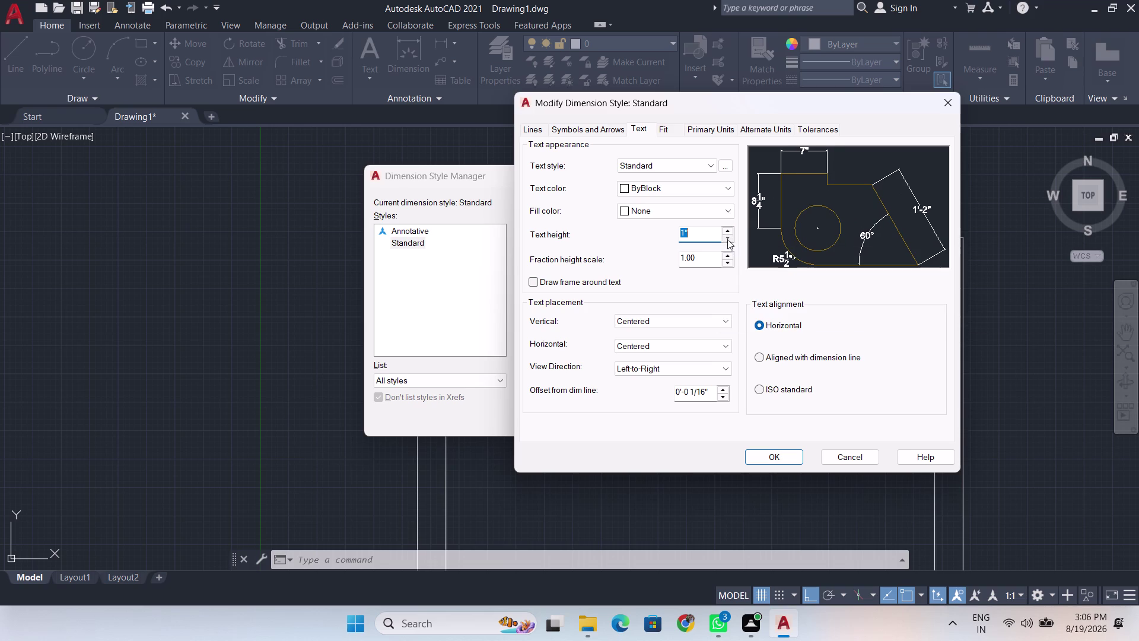
Make the arrowheads Architectural ticks and confirm the style changes.
click(608, 132)
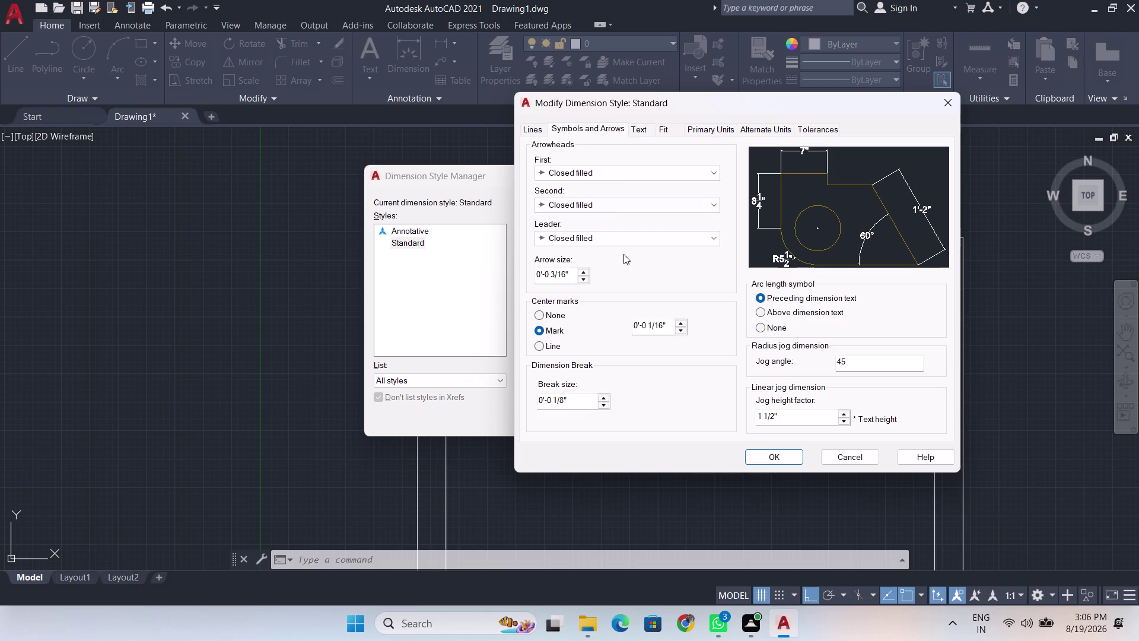
click(669, 166)
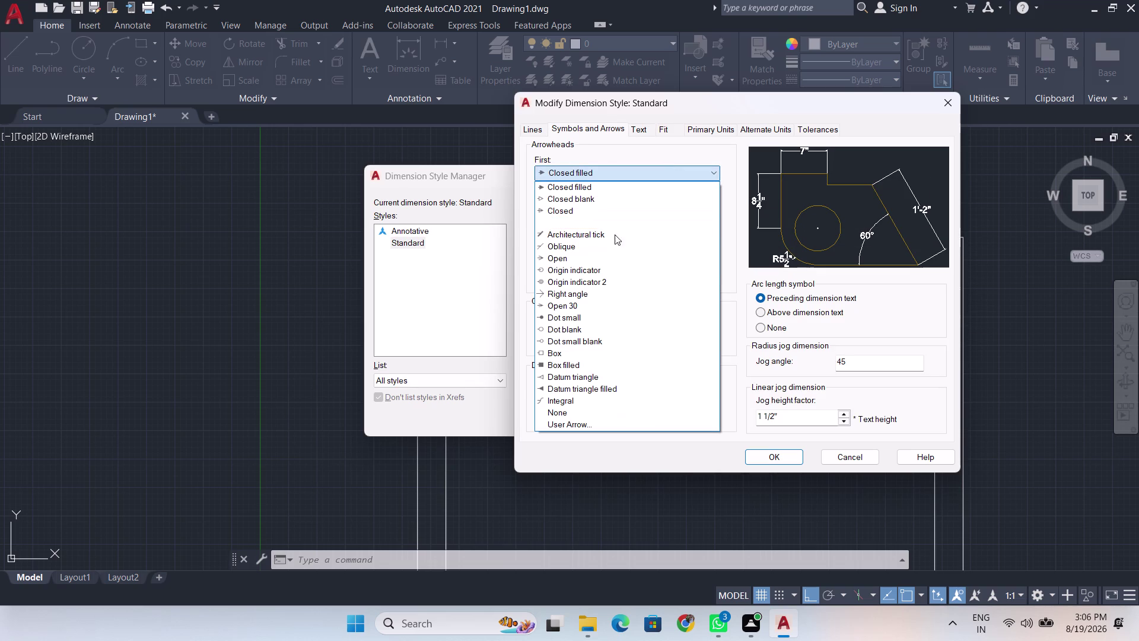
click(614, 235)
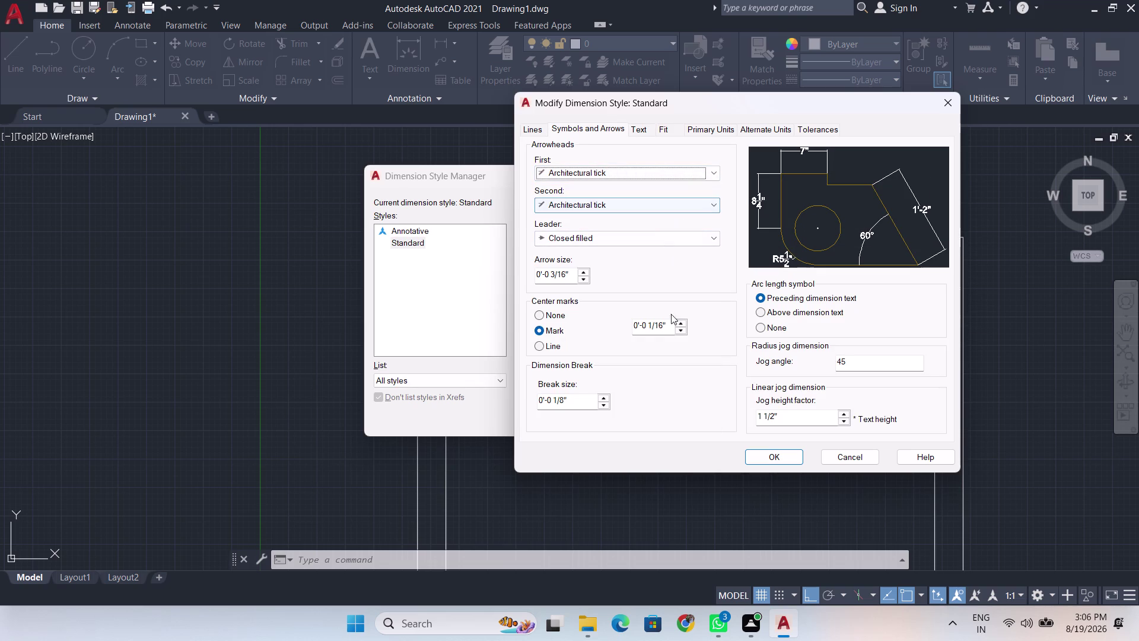
click(785, 455)
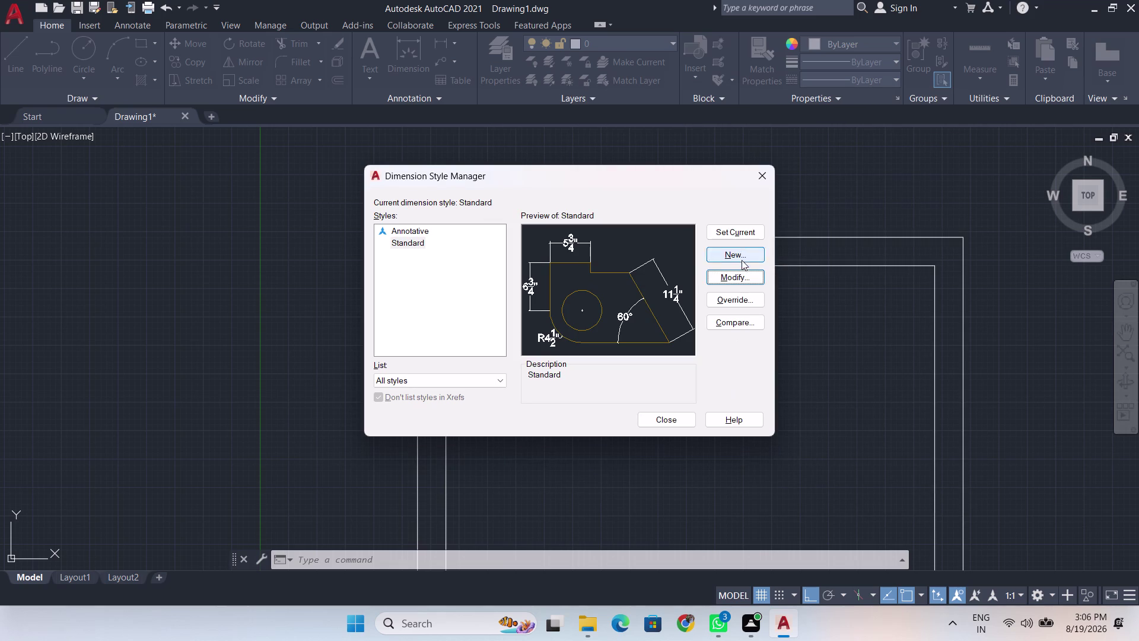
Close the Dimension Style Manager, start DIM at the outer top-left corner, then cancel.
click(750, 233)
click(687, 422)
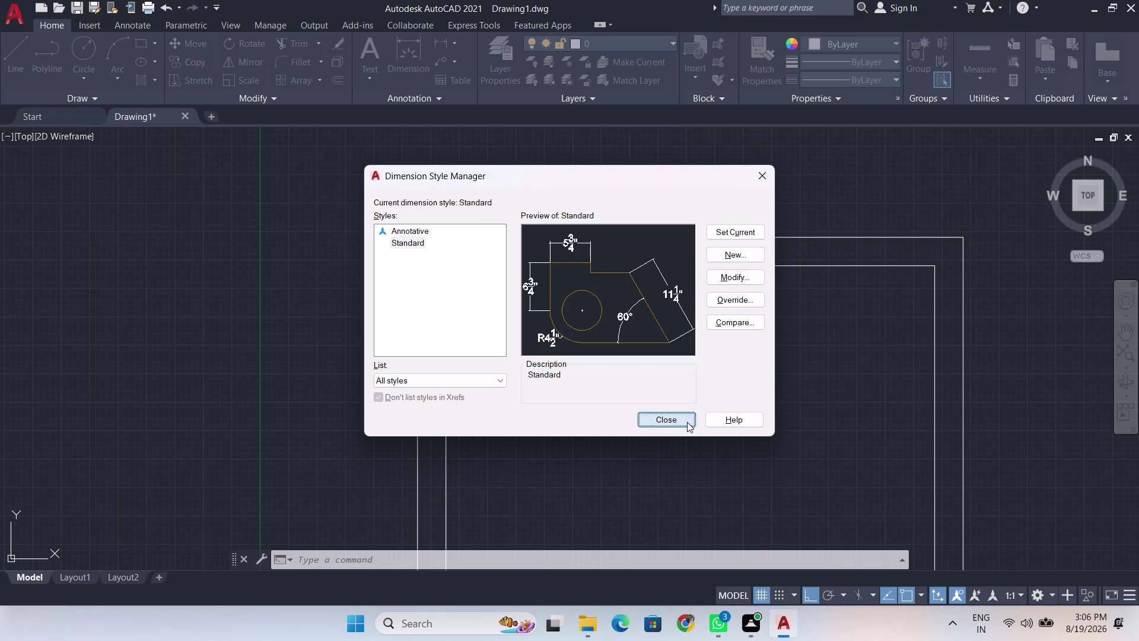
key(d)
key(i)
key(m)
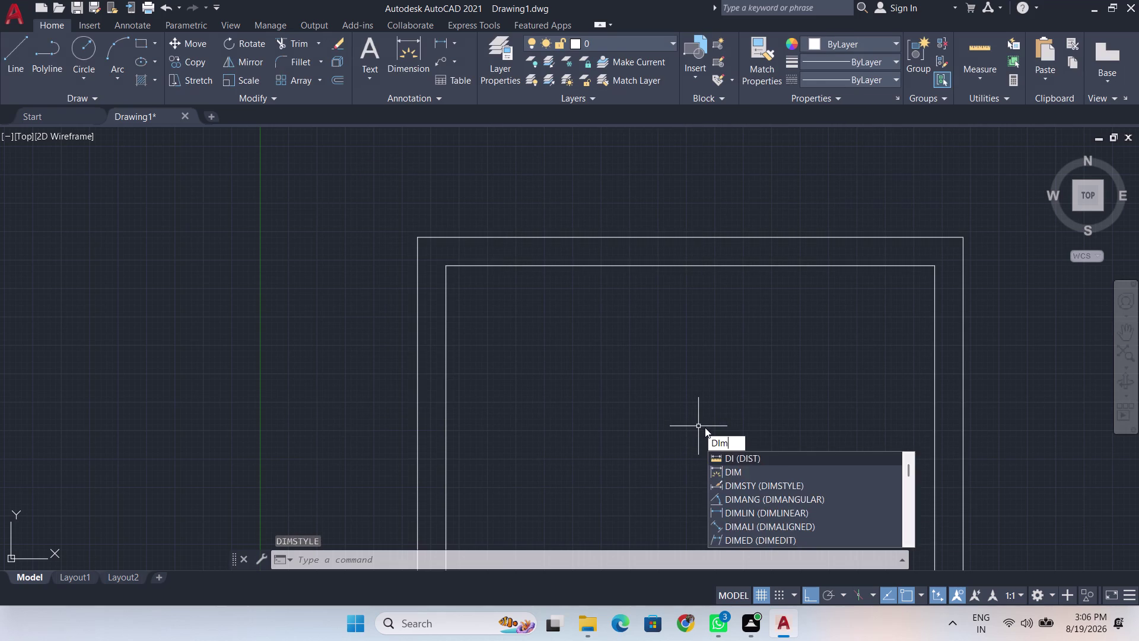
key(Return)
scroll(up, 3)
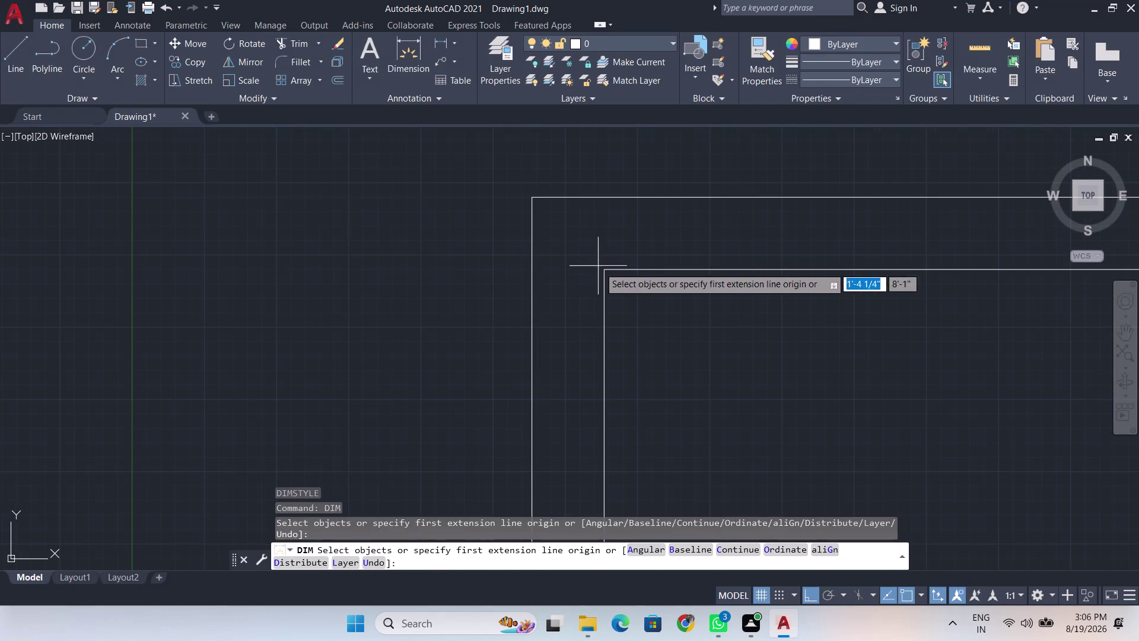
click(607, 270)
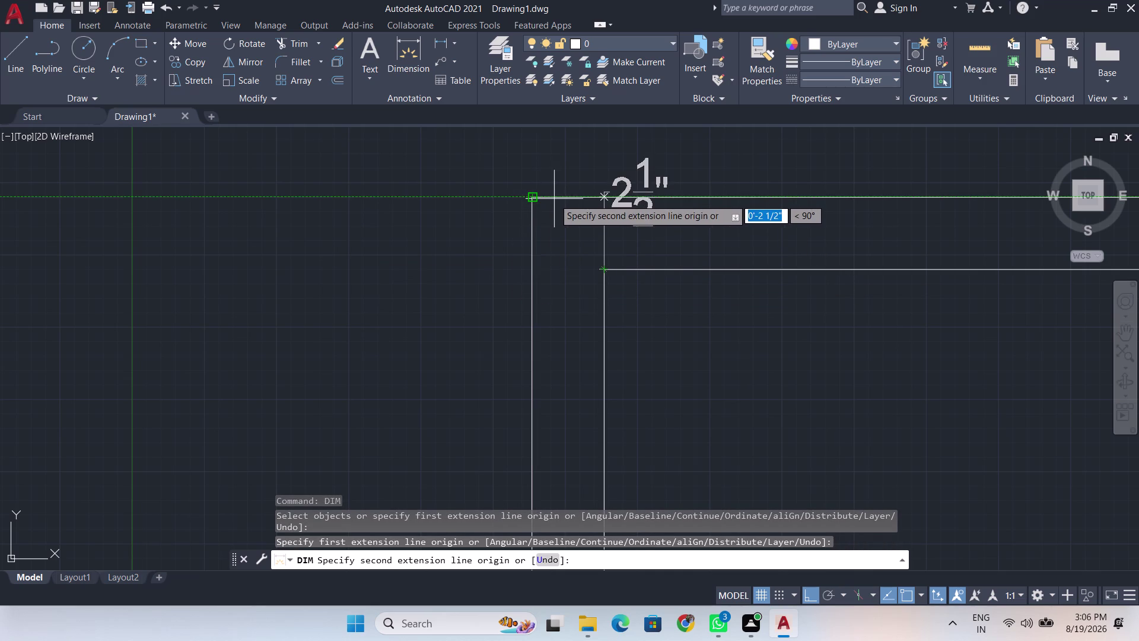
key(Escape)
Pan and zoom out to show the whole door frame.
scroll(down, 3)
middle_drag(662, 338, 603, 292)
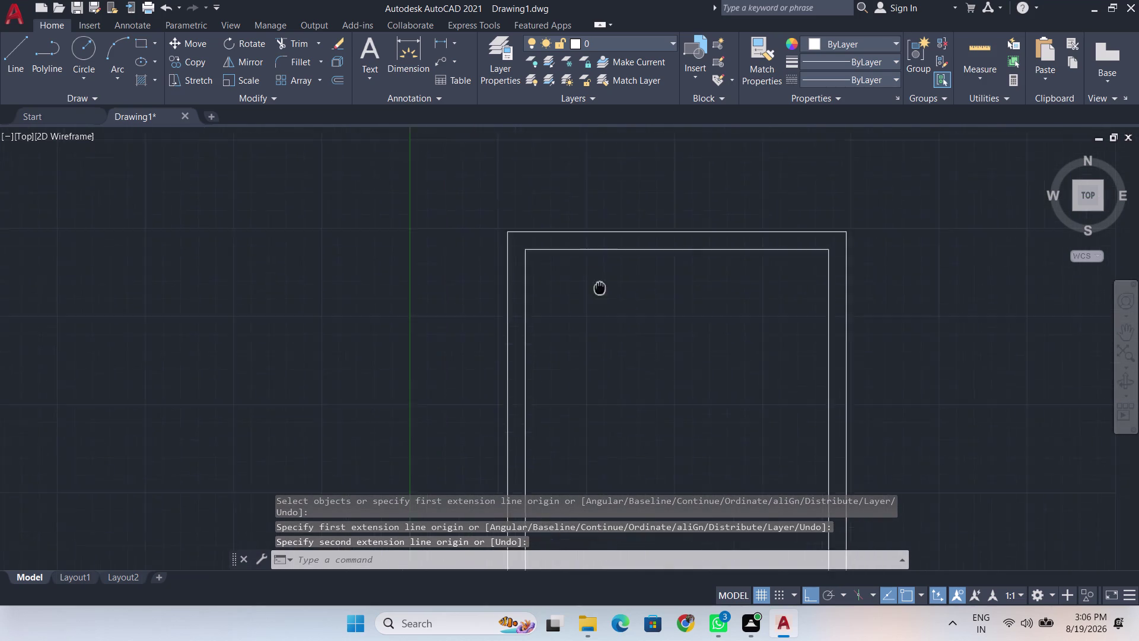
middle_drag(603, 292, 526, 217)
scroll(down, 3)
middle_click(527, 247)
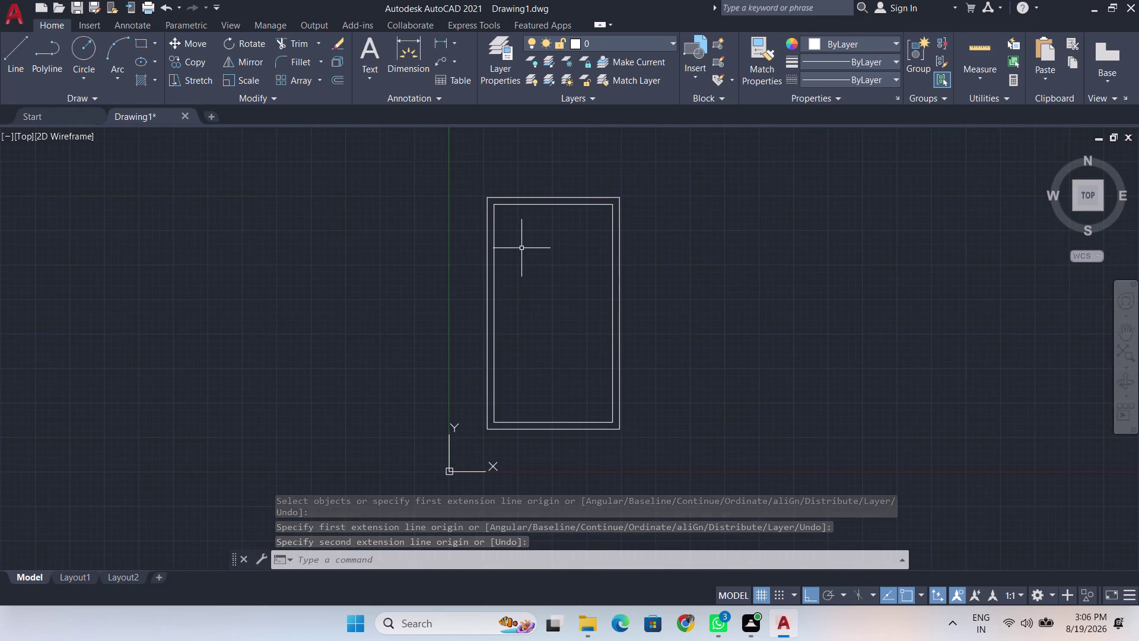
scroll(up, 3)
scroll(down, 3)
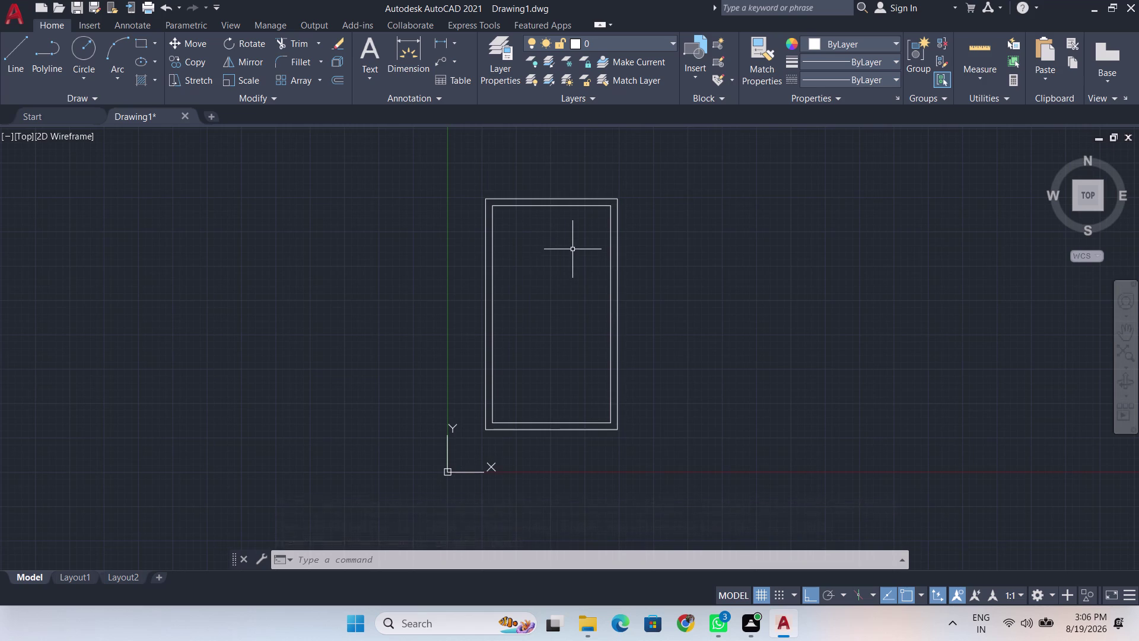
scroll(up, 3)
scroll(down, 3)
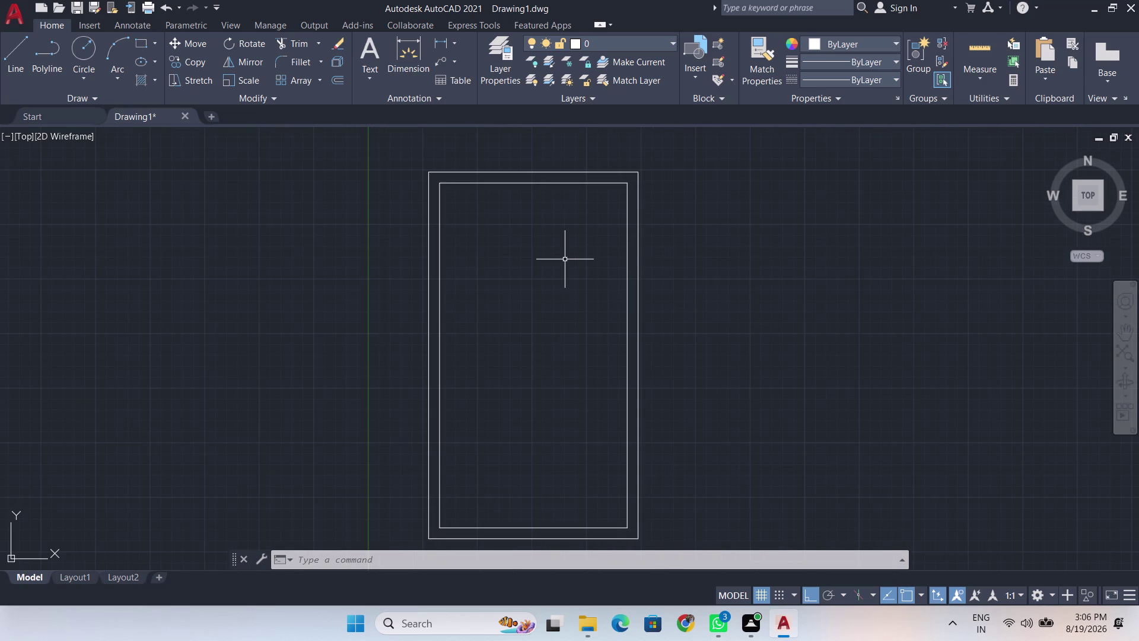
text(rec)
key(Return)
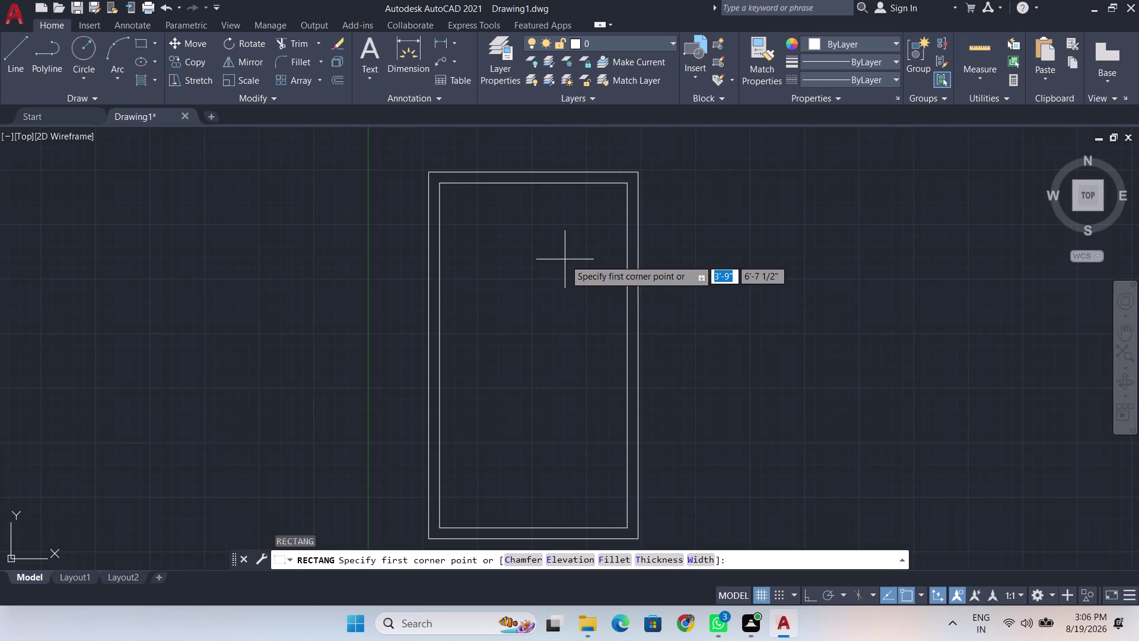
key(t)
key(k)
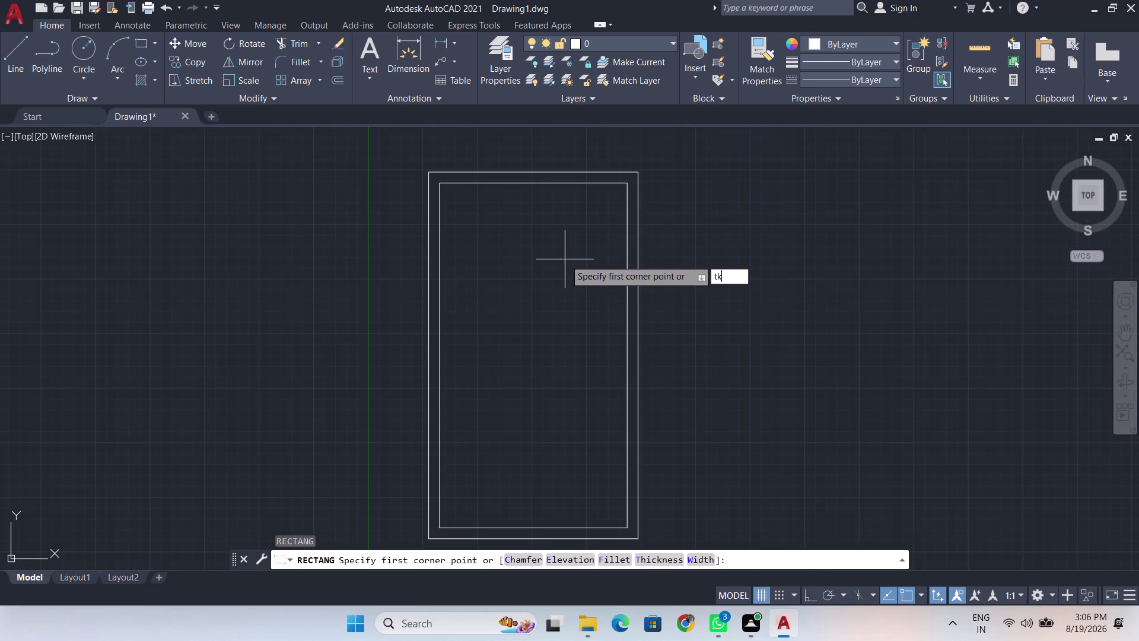
key(Return)
scroll(up, 3)
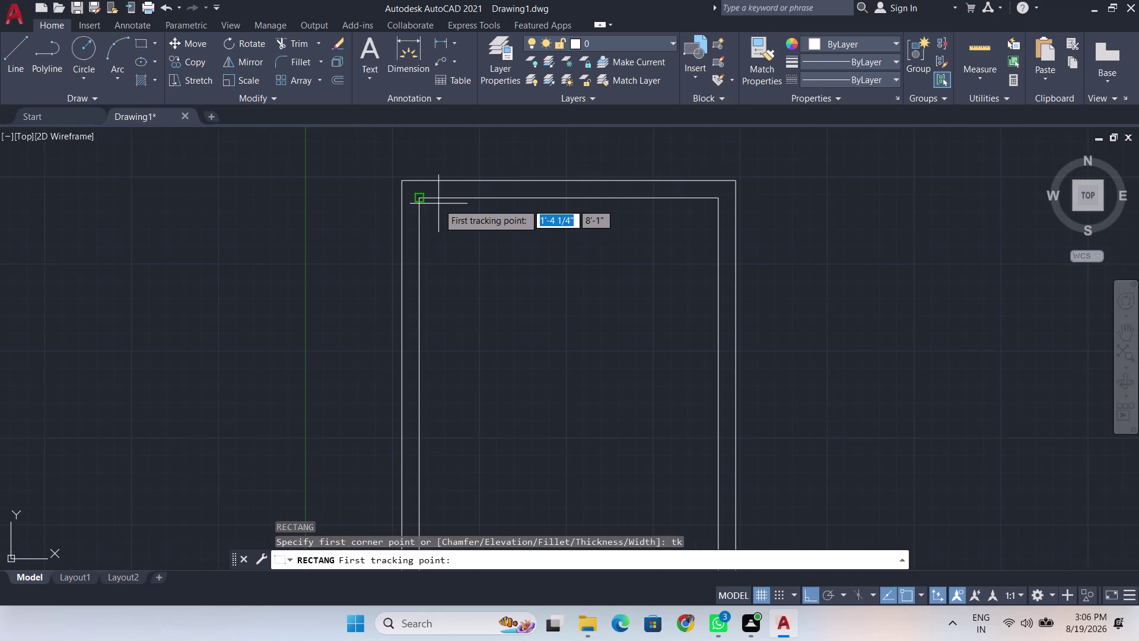
click(421, 202)
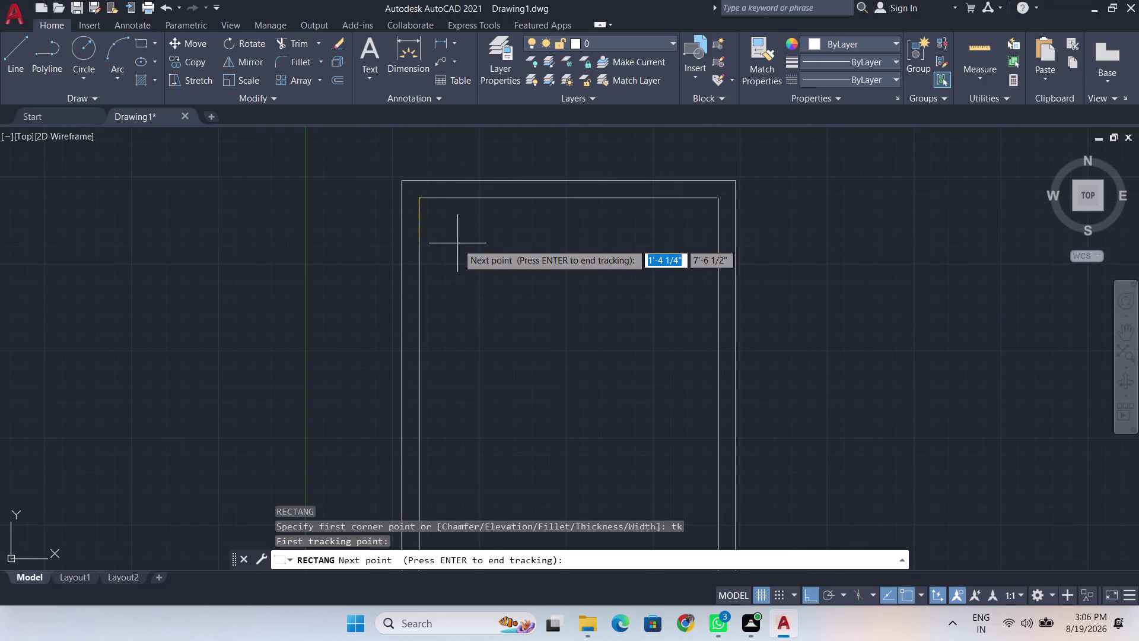
key(F9)
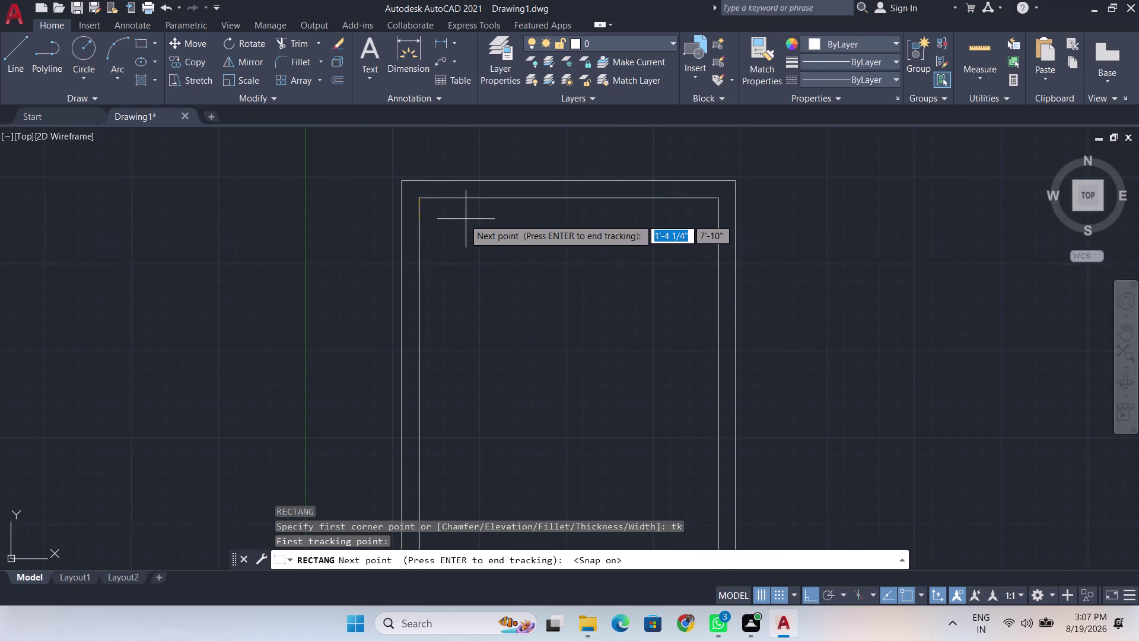
key(F8)
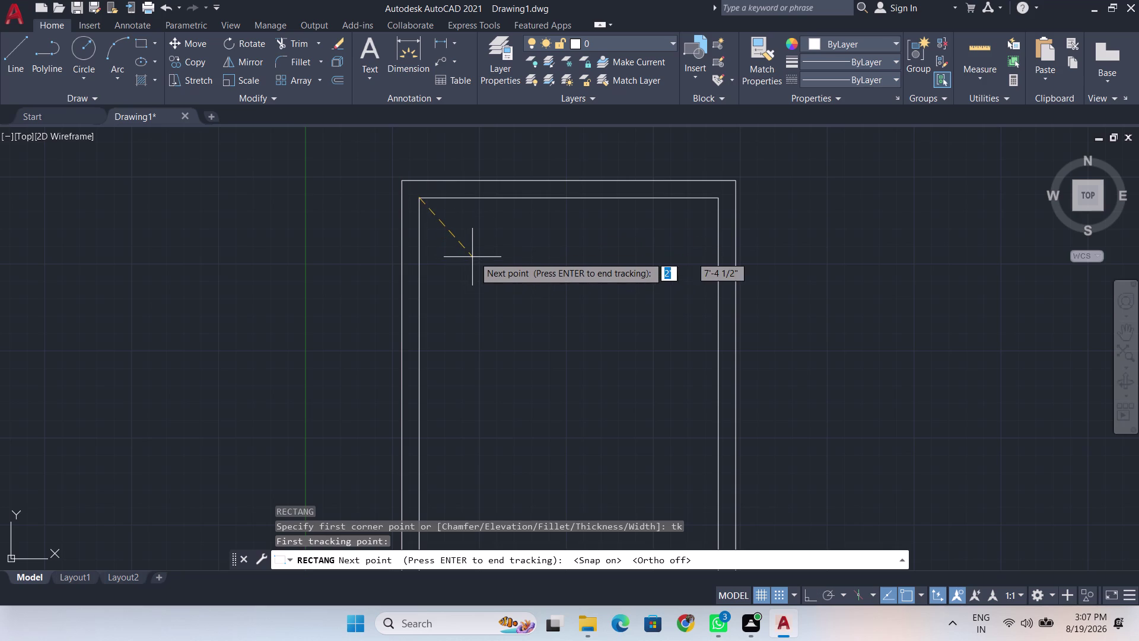
scroll(up, 3)
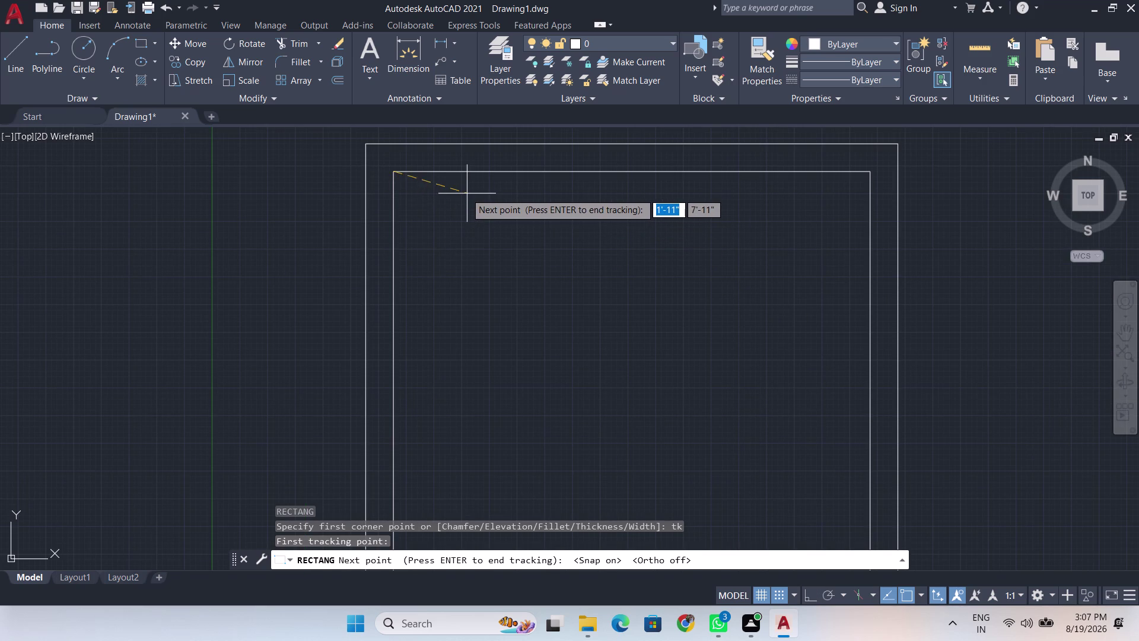
key(BackSpace)
key(BackSpace)
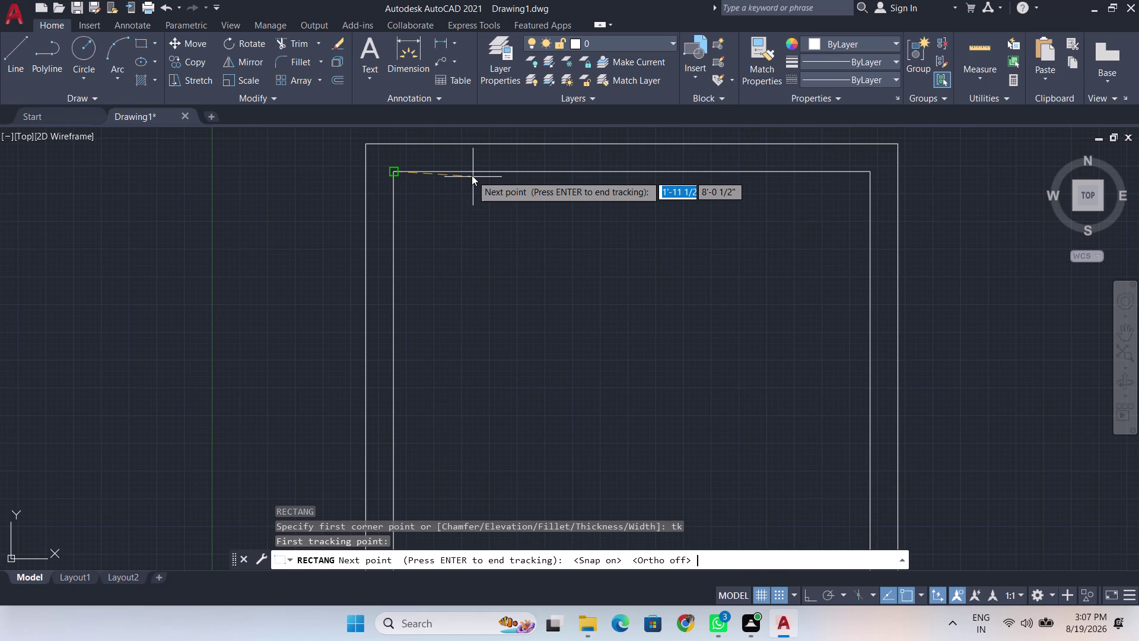
key(4)
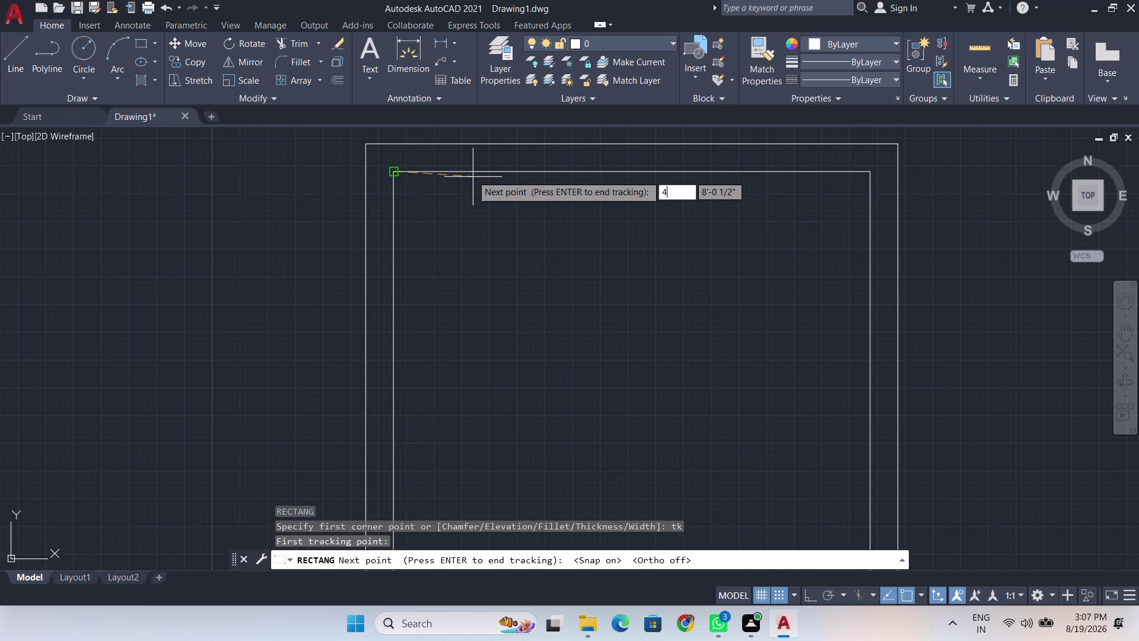
key(shift+quotedbl)
key(Tab)
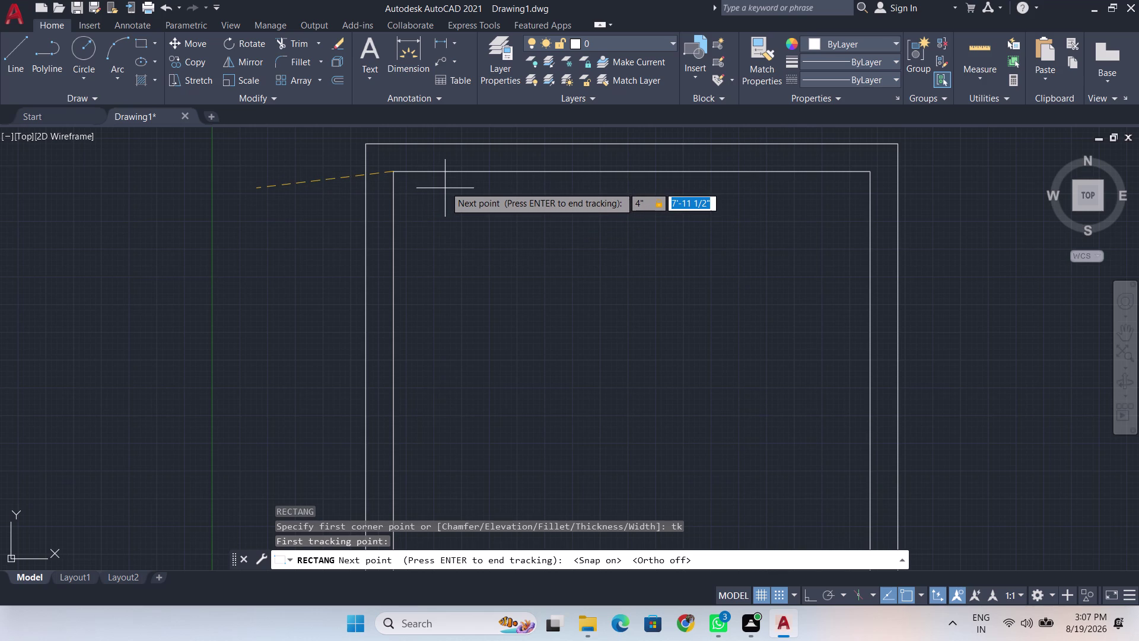
key(4)
key(shift+quotedbl)
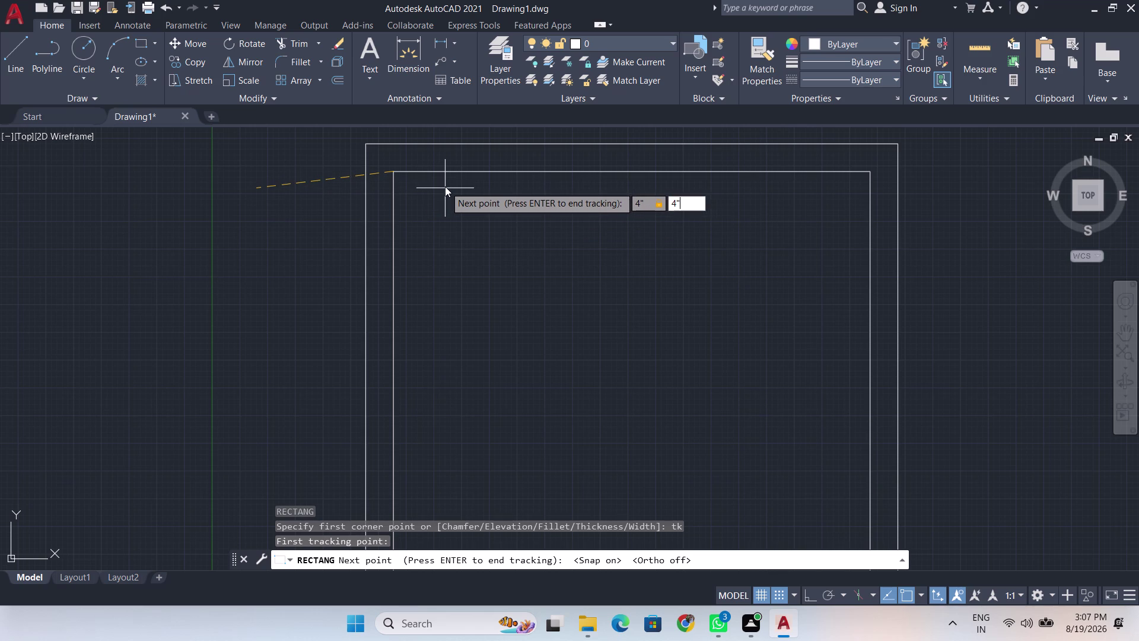
key(Return)
scroll(down, 3)
scroll(up, 3)
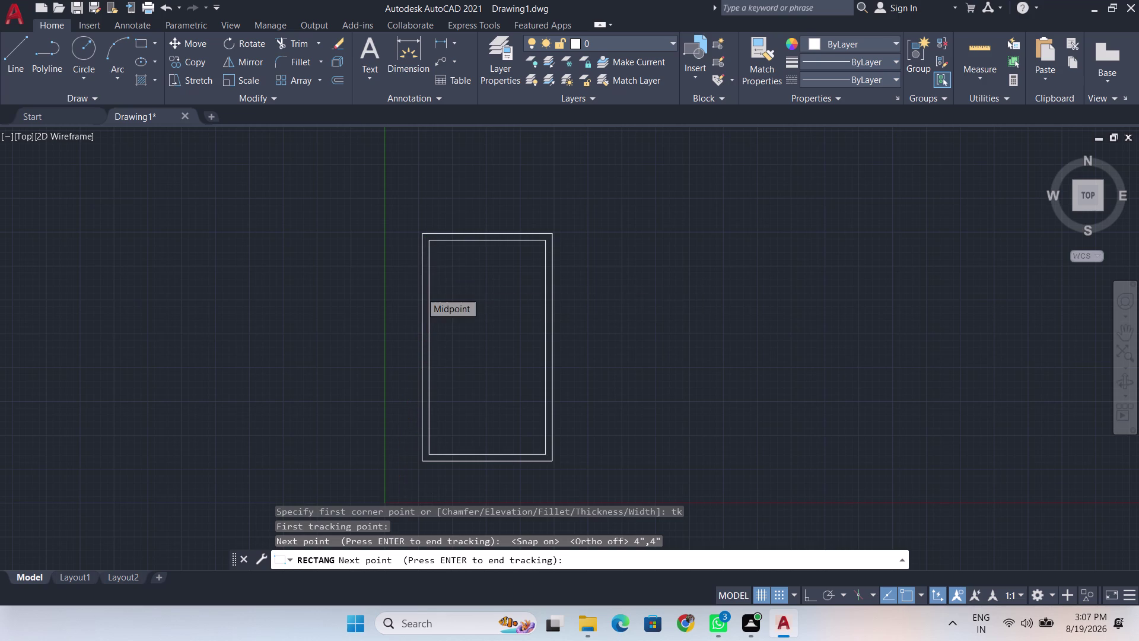
key(Escape)
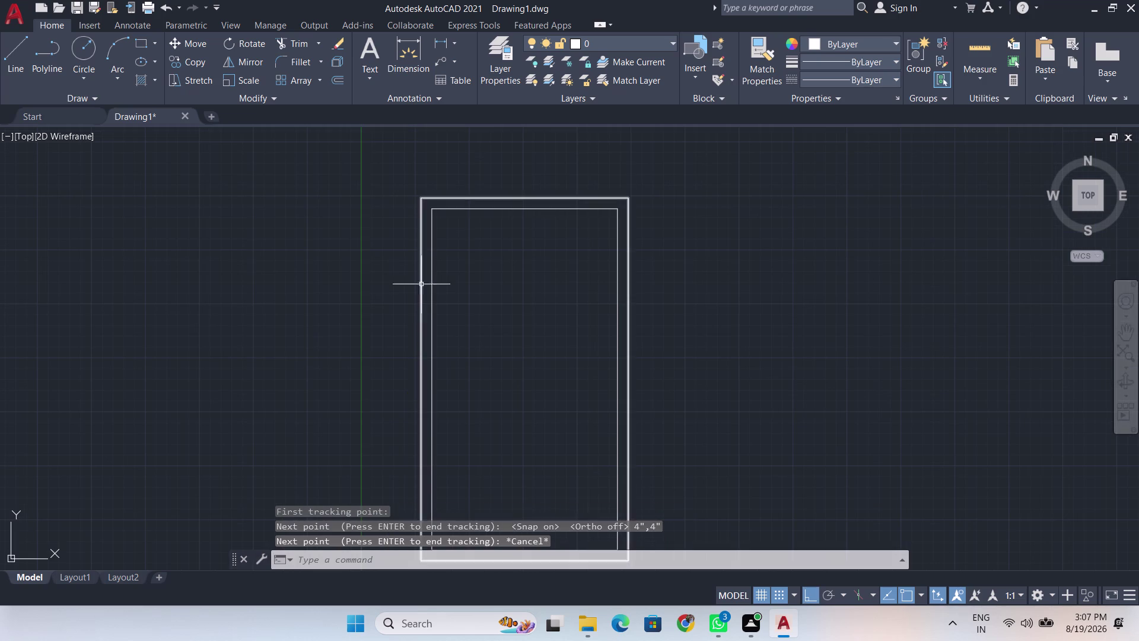
Start RECTANG with TK tracking from the inner frame's top-left corner.
scroll(up, 3)
scroll(down, 3)
middle_drag(528, 245, 462, 354)
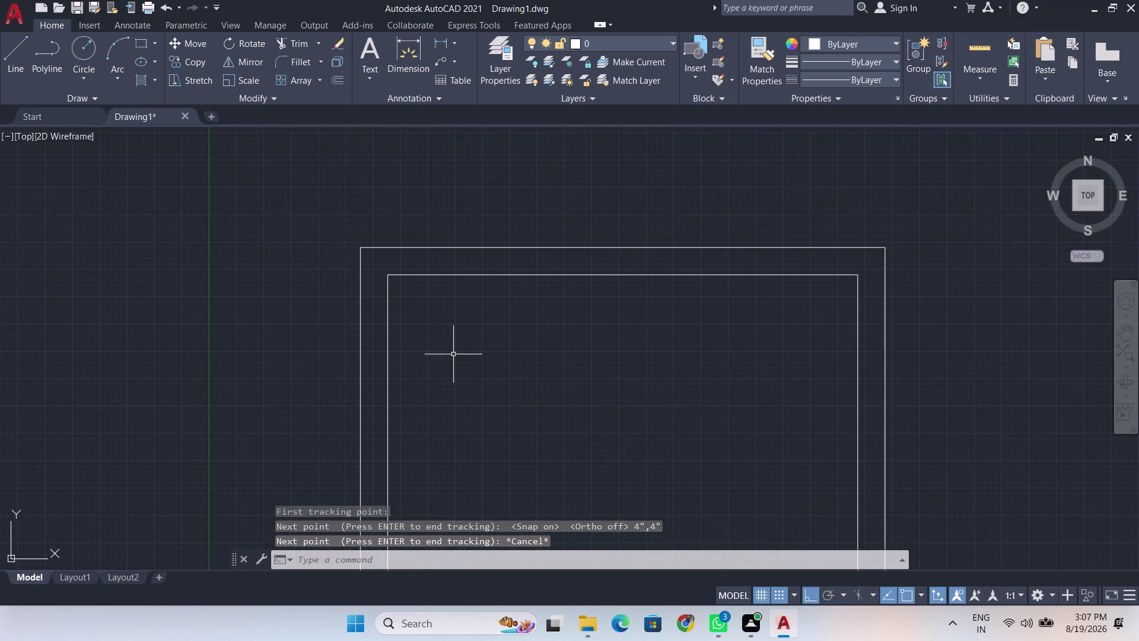
scroll(up, 3)
text(re)
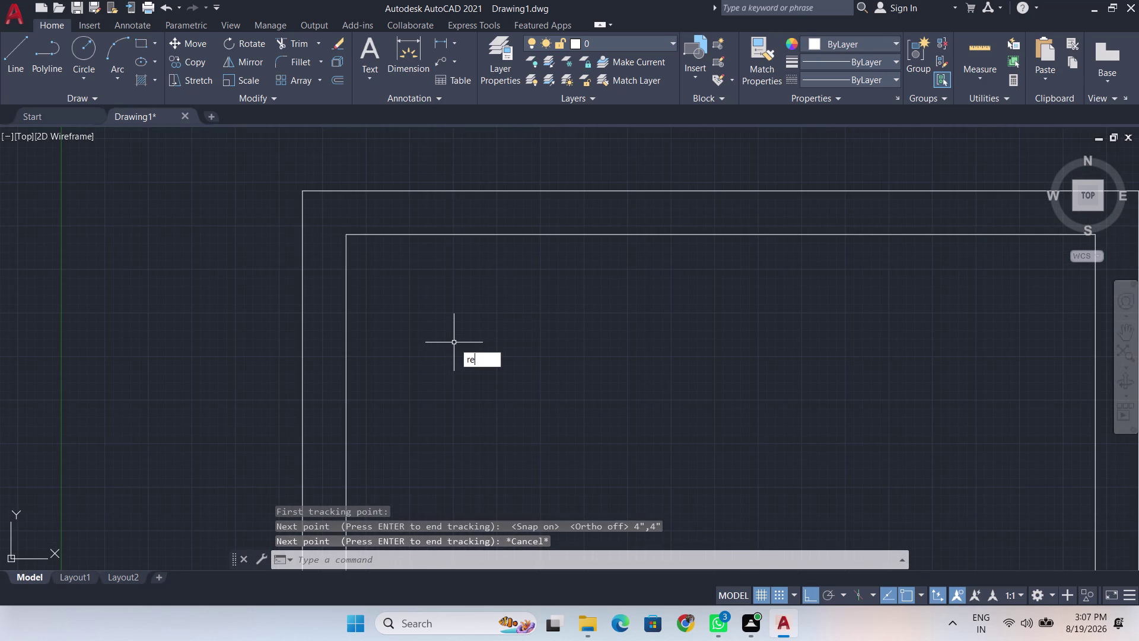
text(c)
key(Return)
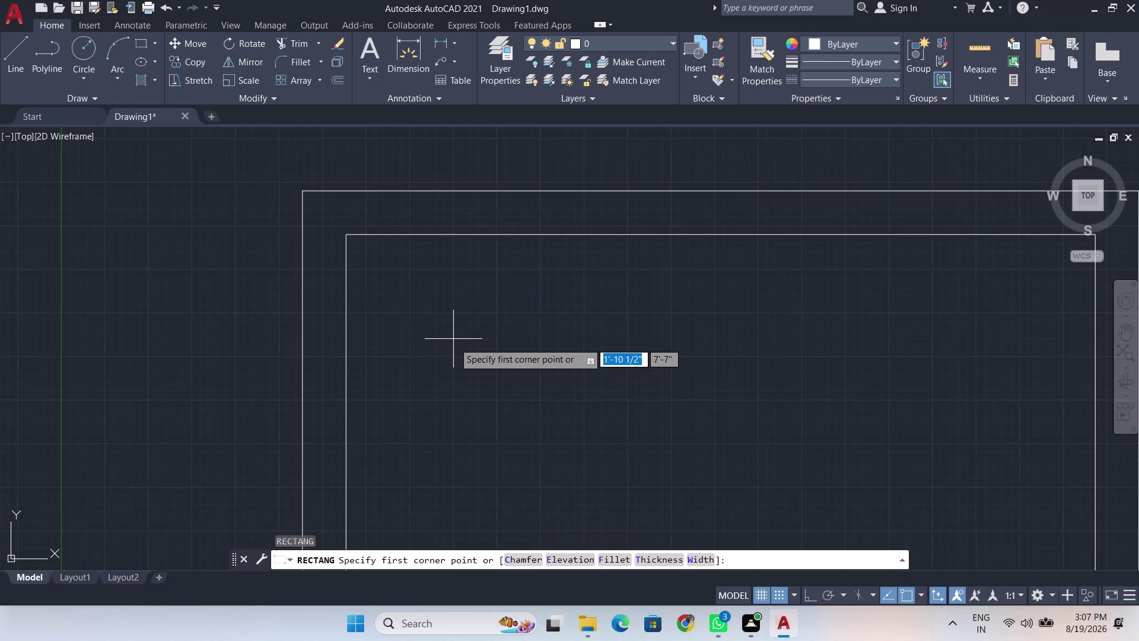
text(tl)
key(BackSpace)
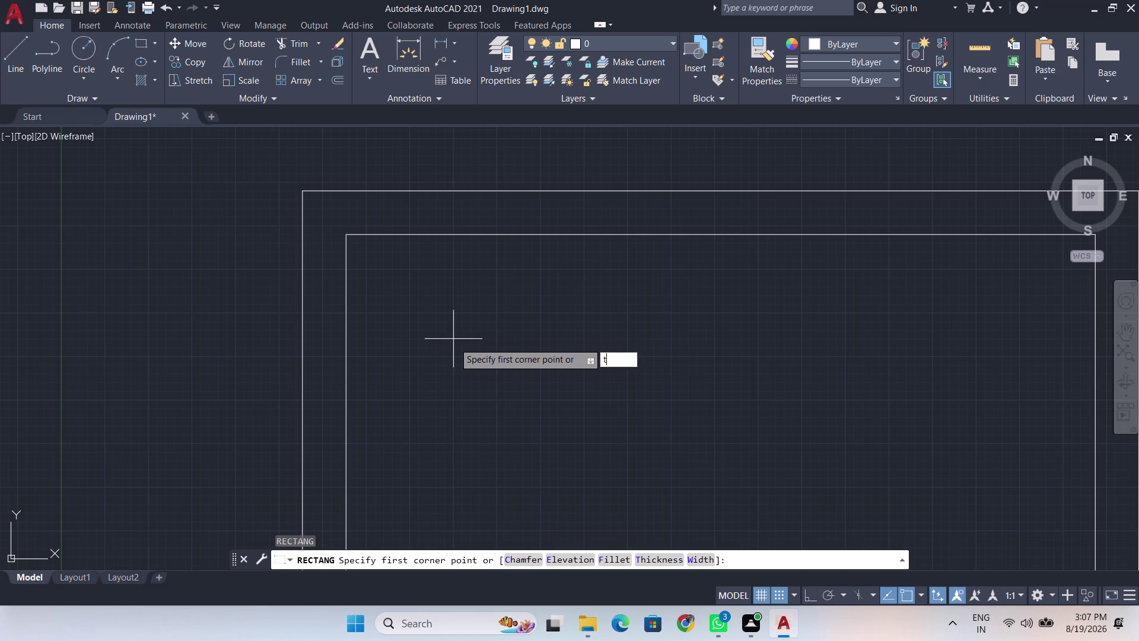
key(k)
key(Return)
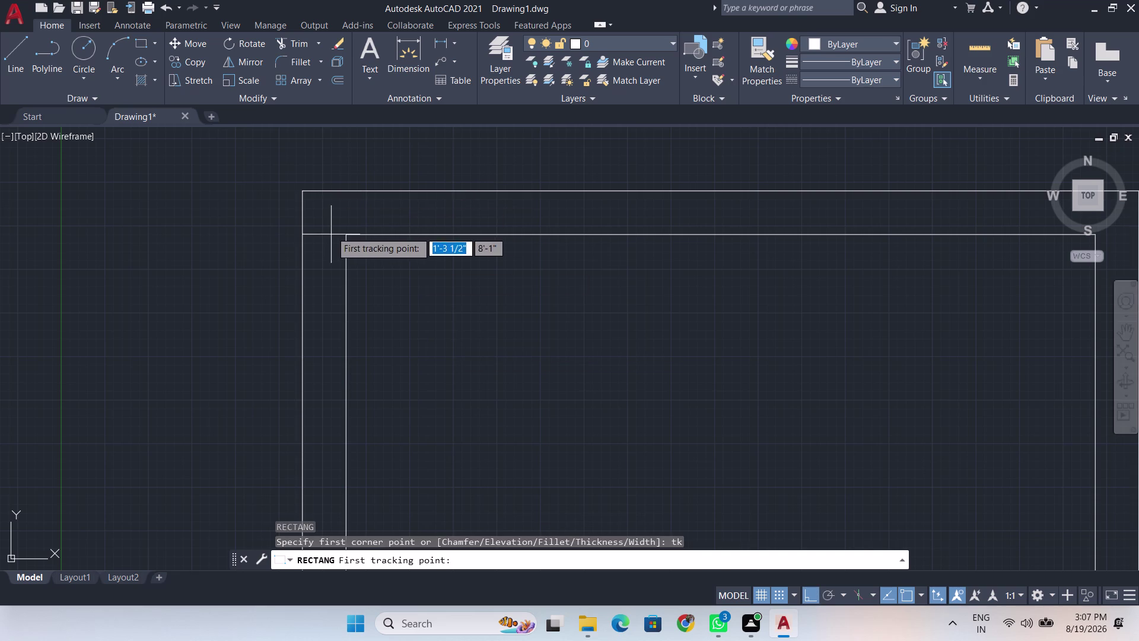
click(345, 238)
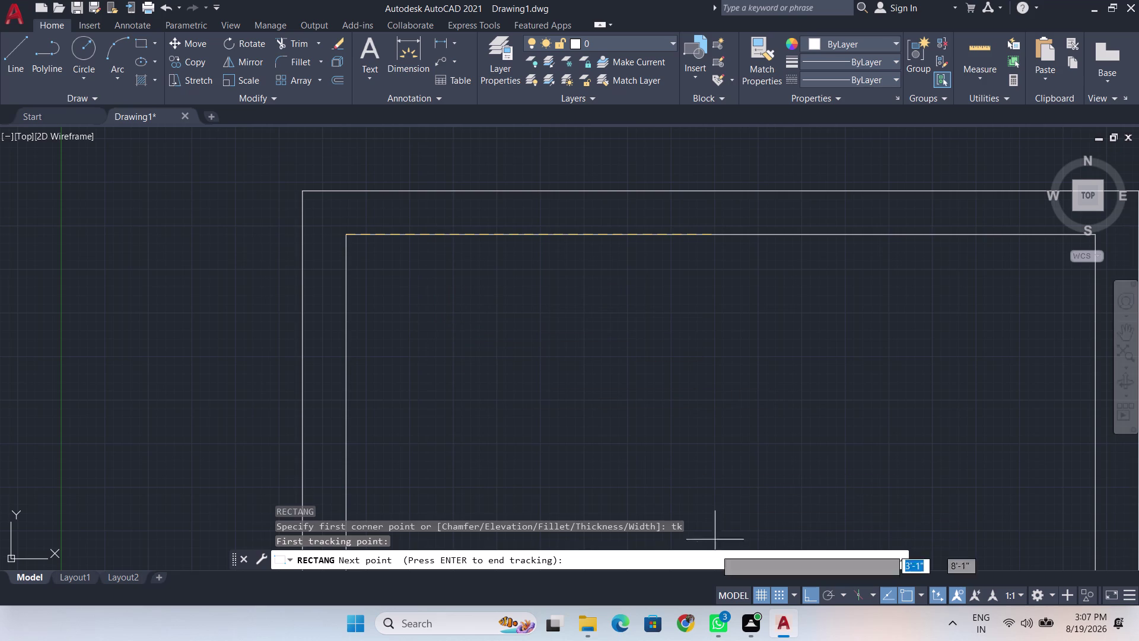
Turn Ortho off and enter 4",4" as the next tracking point.
click(805, 593)
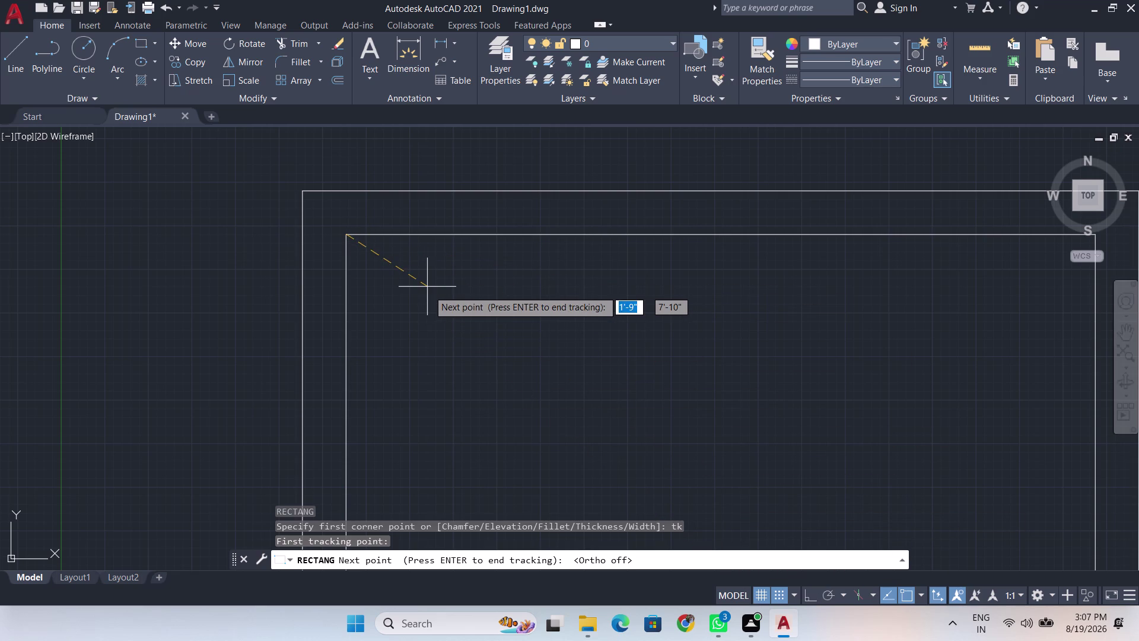
key(BackSpace)
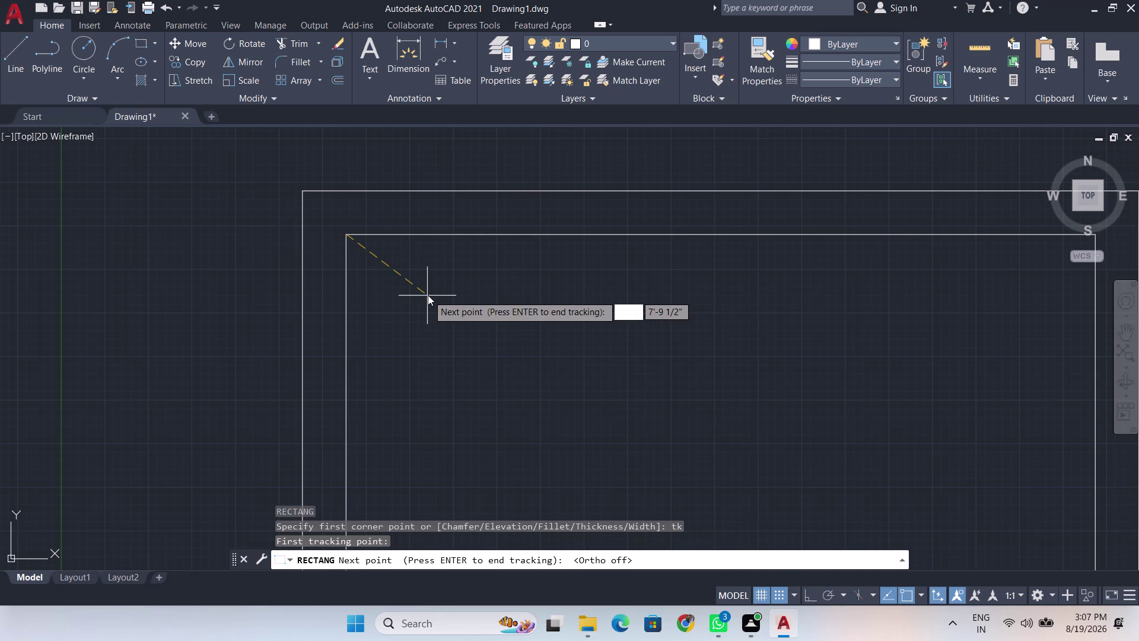
key(4)
key(shift+quotedbl)
key(Tab)
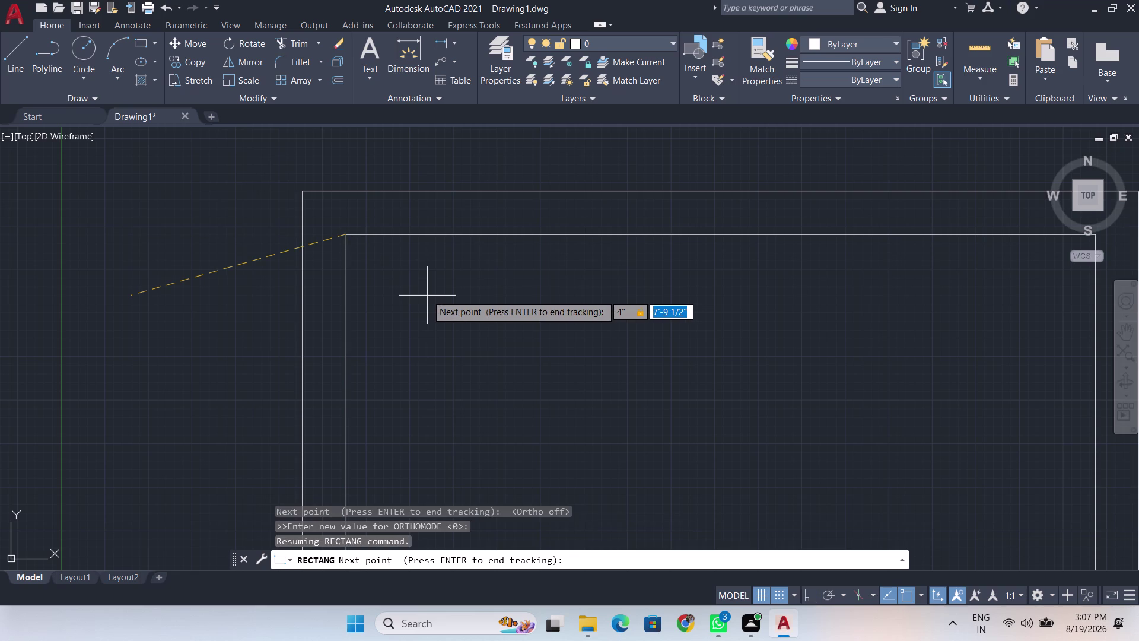
key(4)
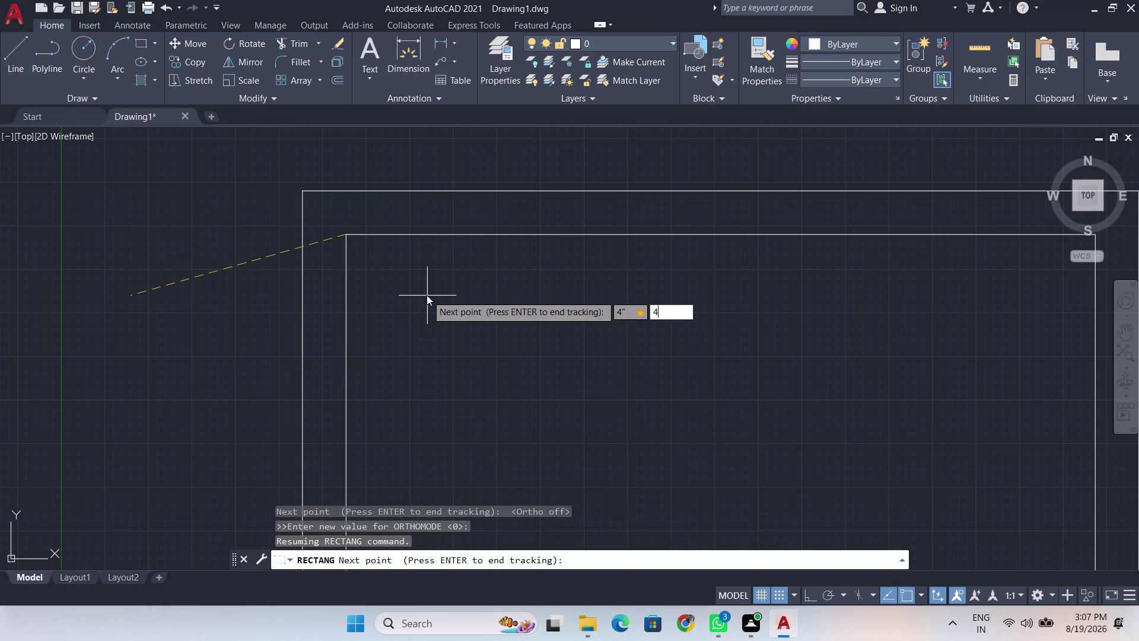
key(shift+quotedbl)
key(Return)
Pan the door frame into view and cancel the rectangle without drawing it.
scroll(down, 3)
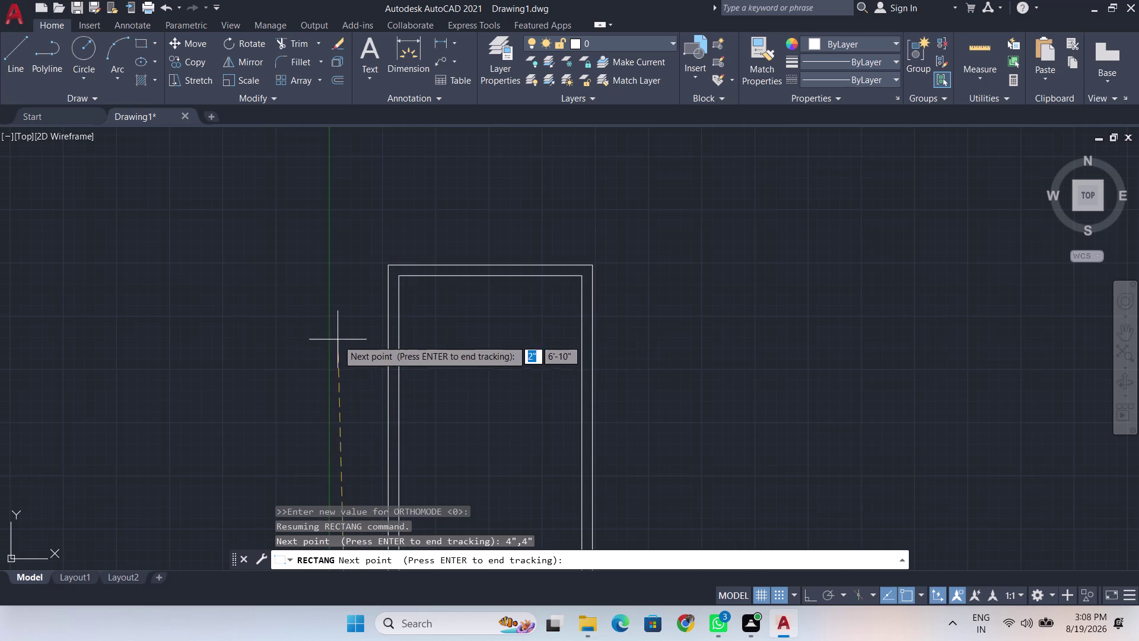
scroll(down, 3)
middle_drag(344, 317, 366, 194)
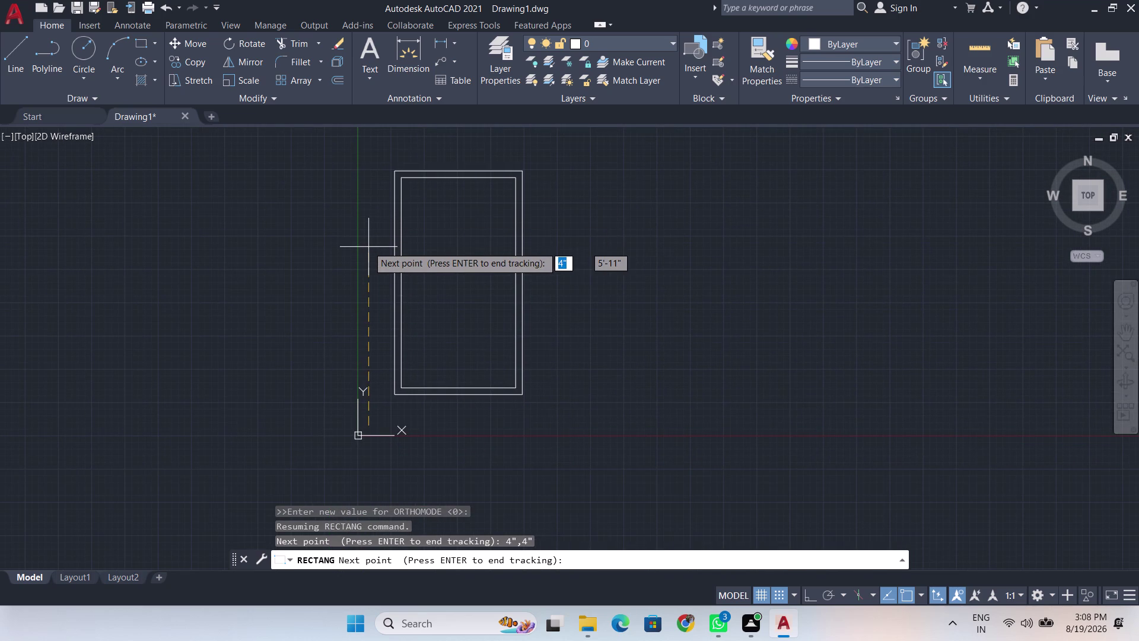
key(Escape)
scroll(up, 3)
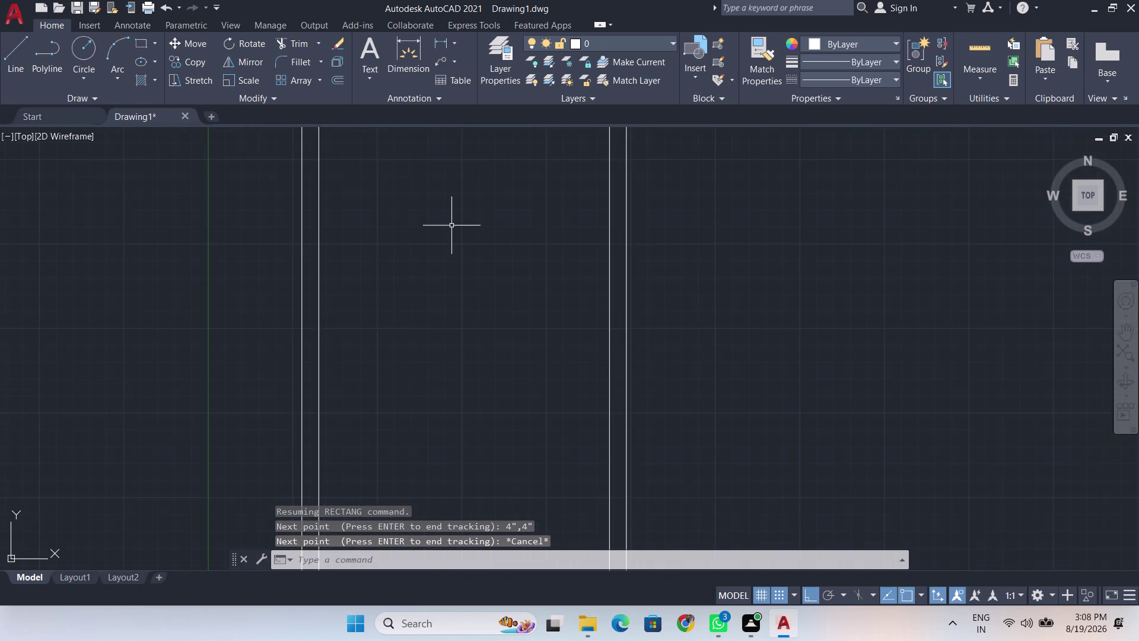
middle_drag(452, 225, 474, 425)
scroll(up, 3)
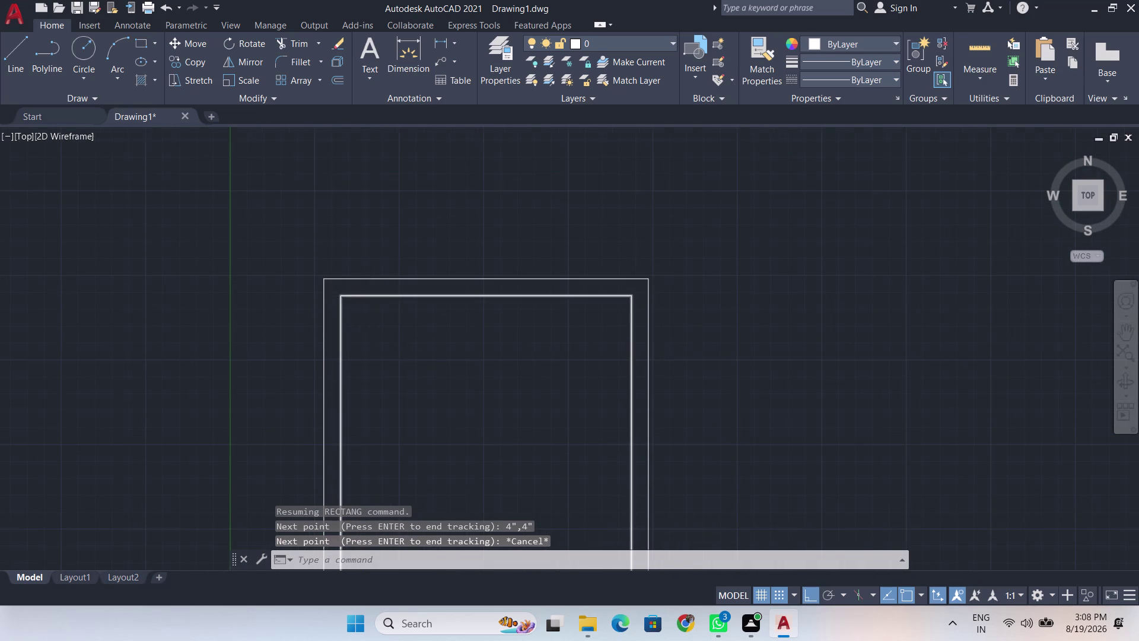
scroll(down, 3)
text(re)
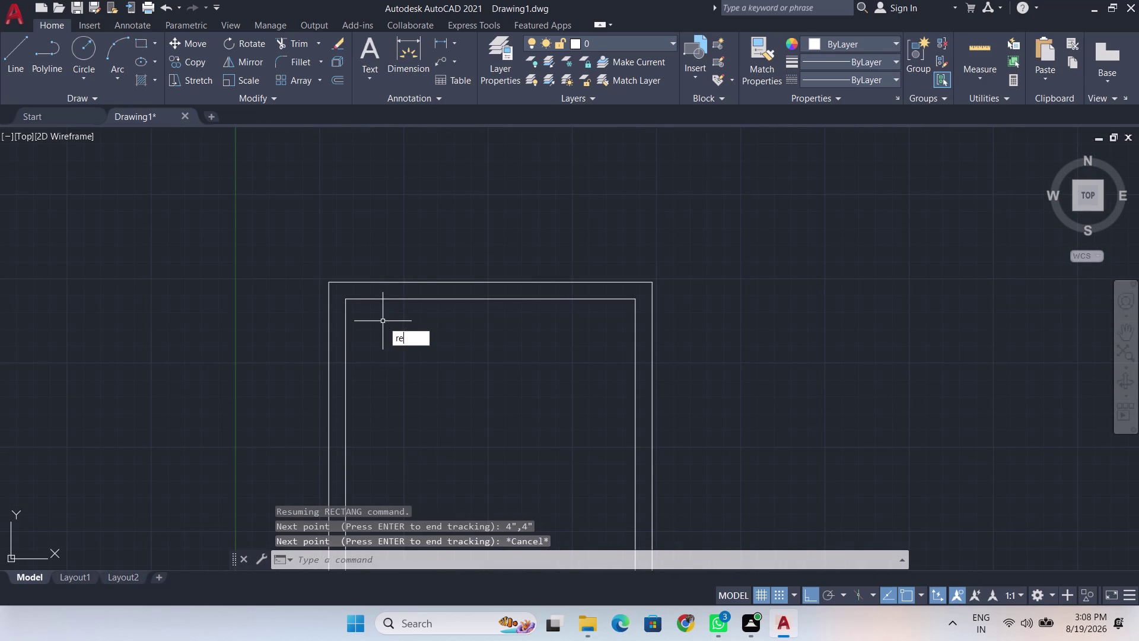
text(c)
key(Return)
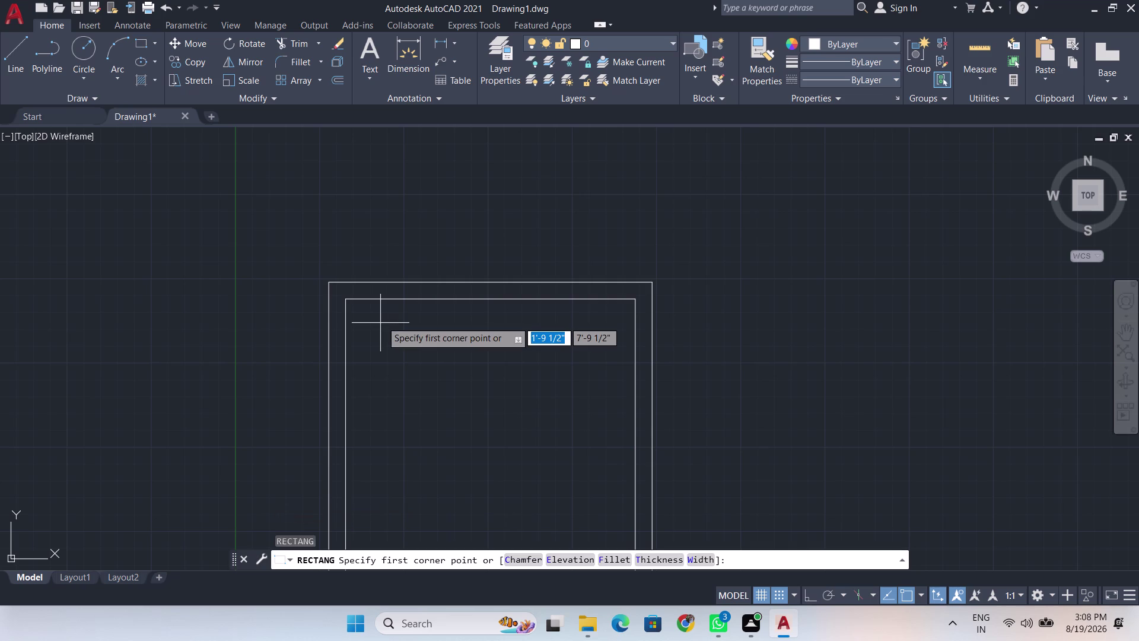
key(BackSpace)
key(t)
key(k)
key(Return)
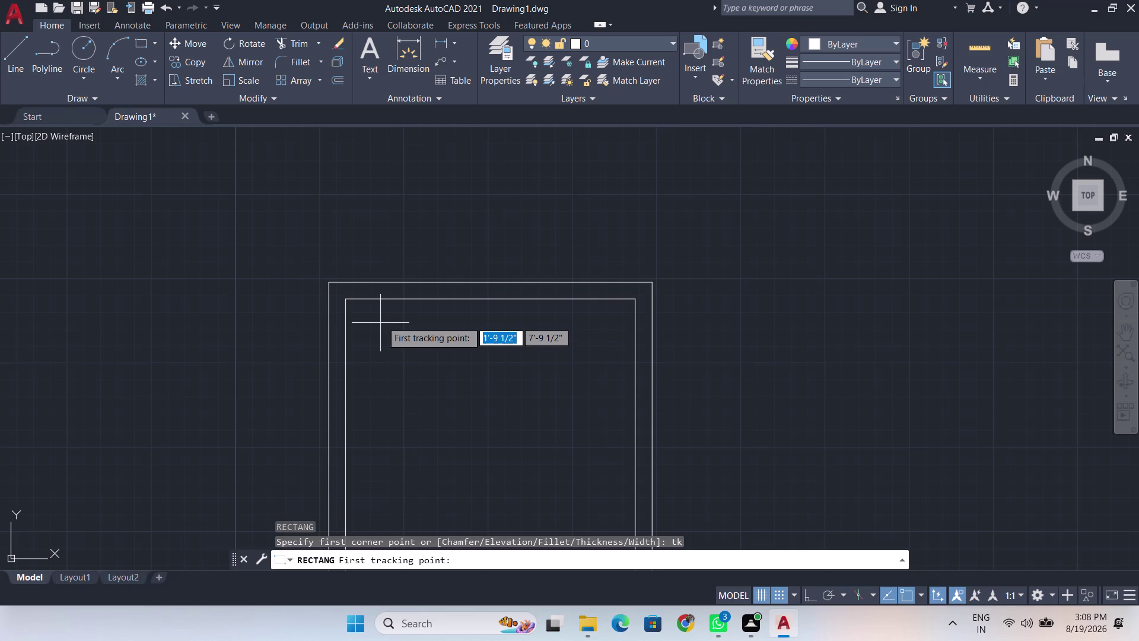
scroll(up, 3)
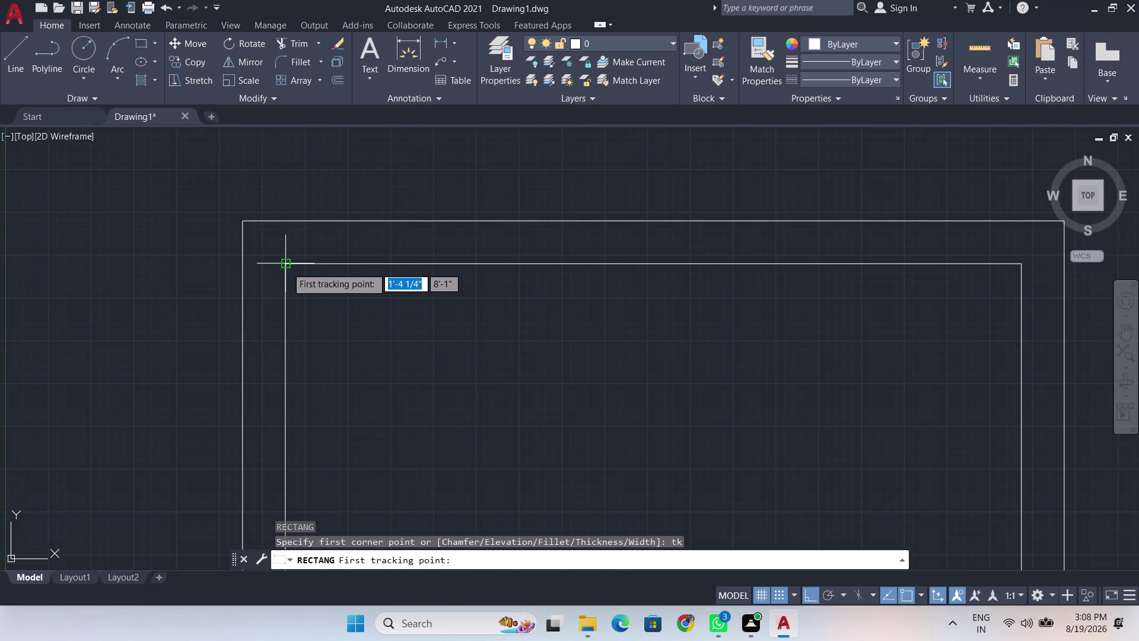
click(287, 267)
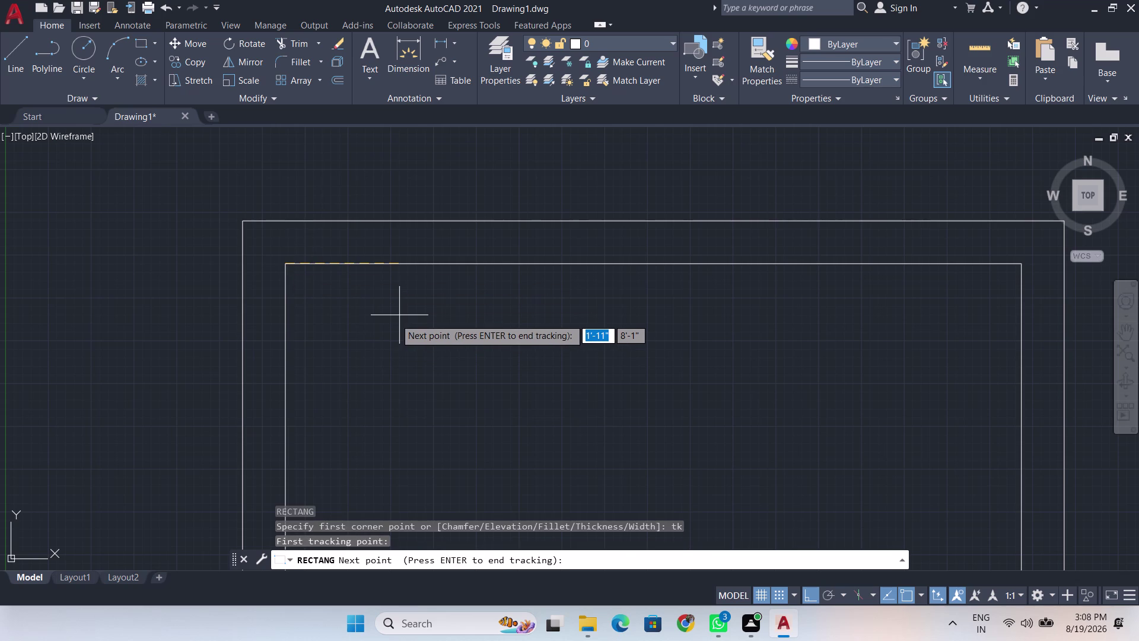
key(F8)
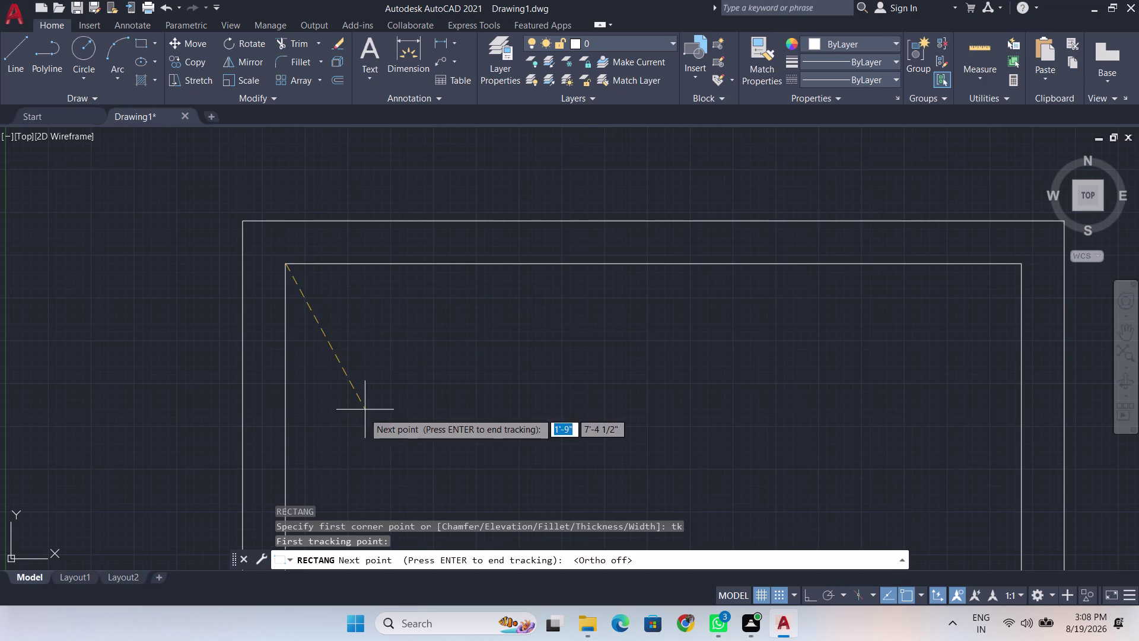
key(BackSpace)
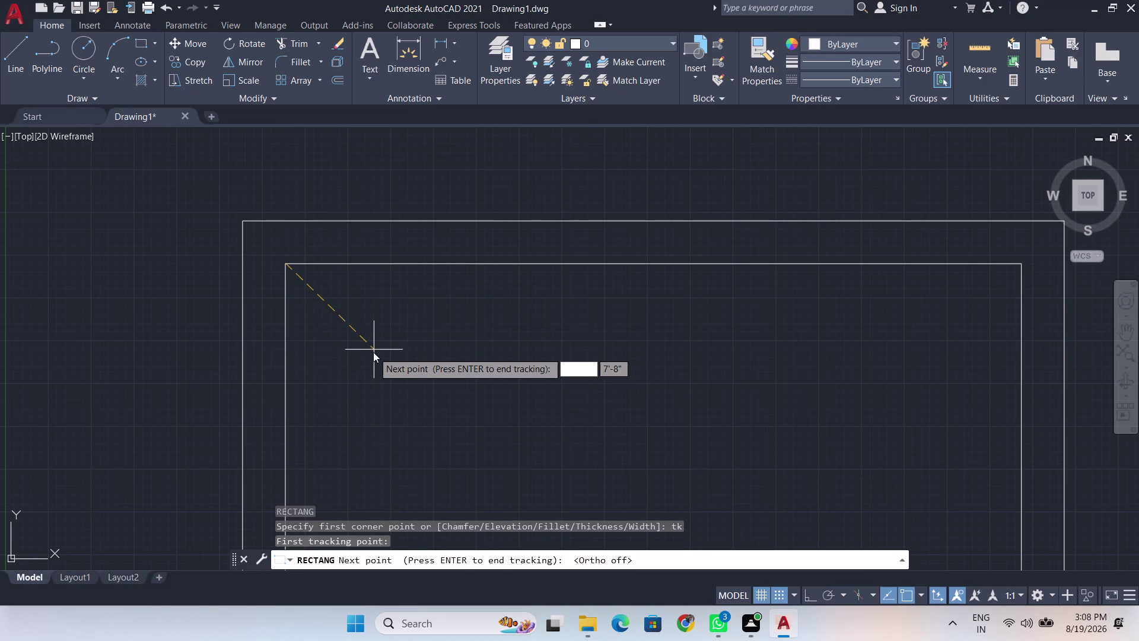
key(shift+at)
text(4")
key(Tab)
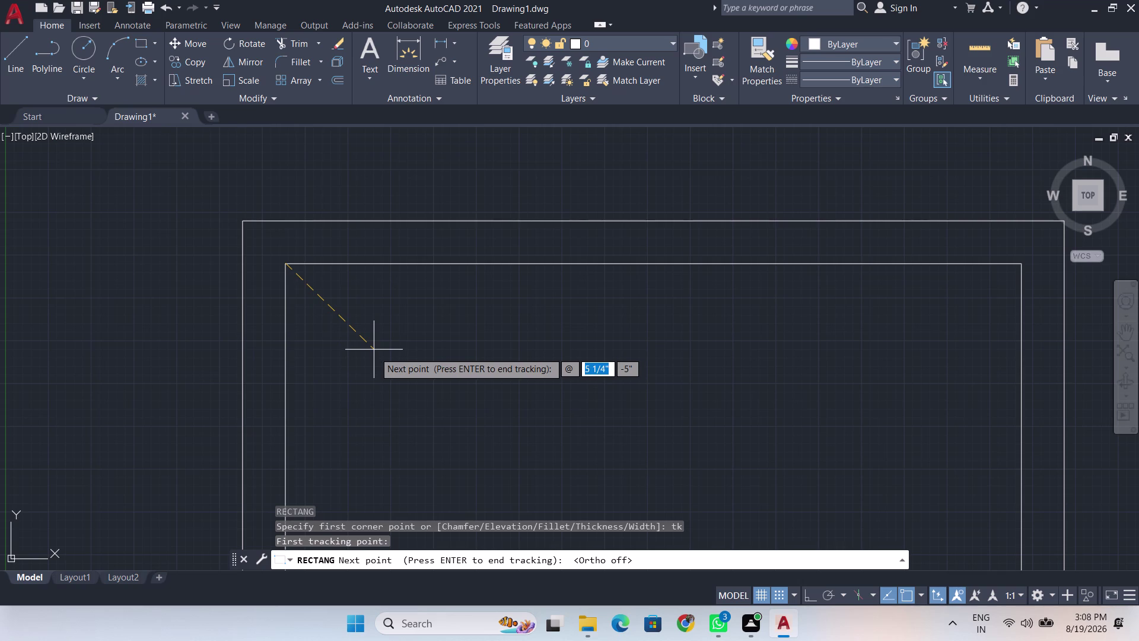
key(BackSpace)
key(BackSpace)
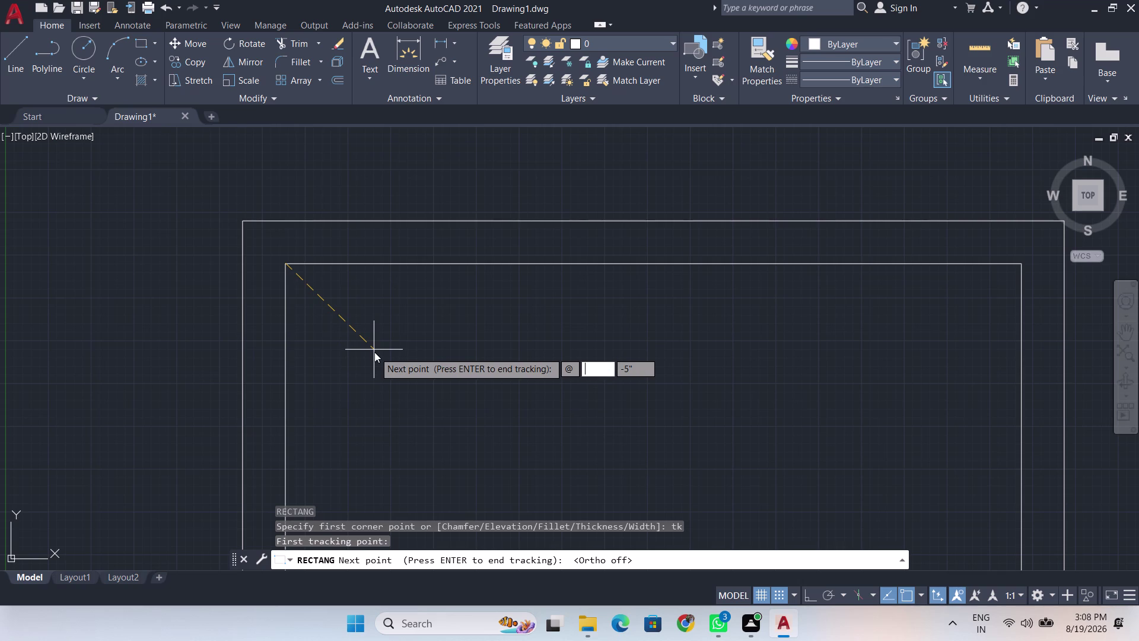
key(4)
key(shift+quotedbl)
key(Tab)
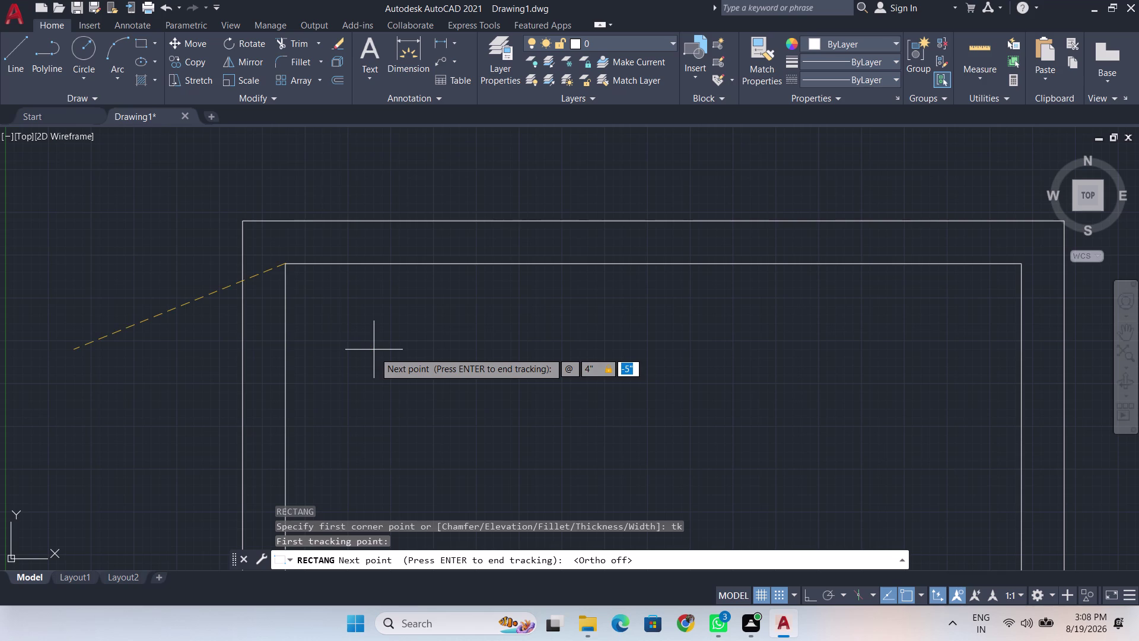
key(BackSpace)
key(4)
key(shift+quotedbl)
key(Return)
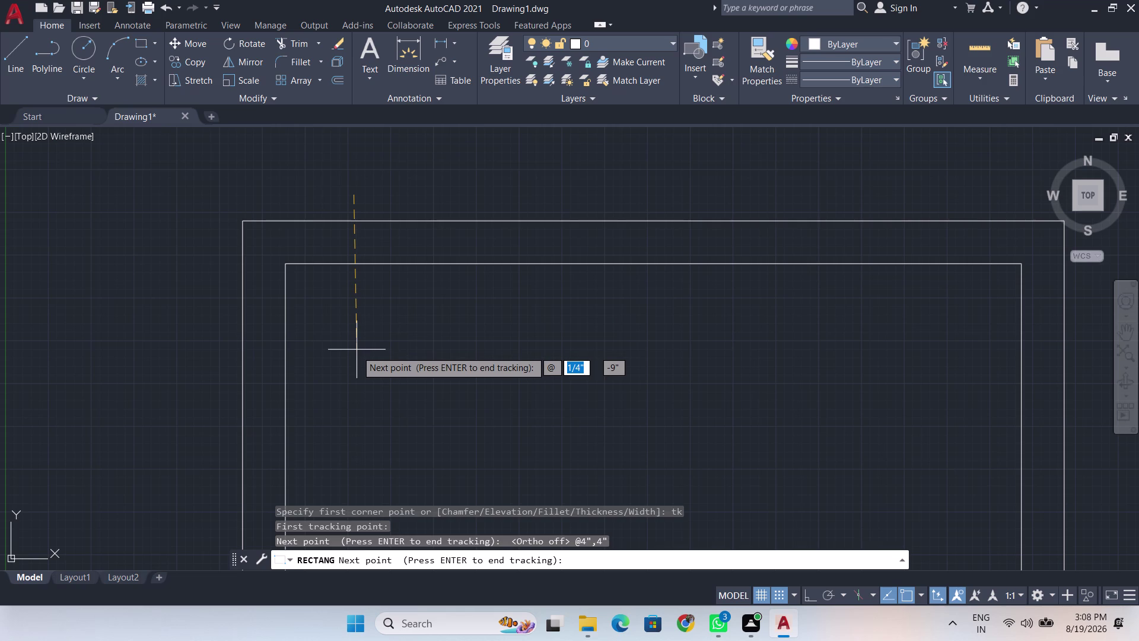
key(Return)
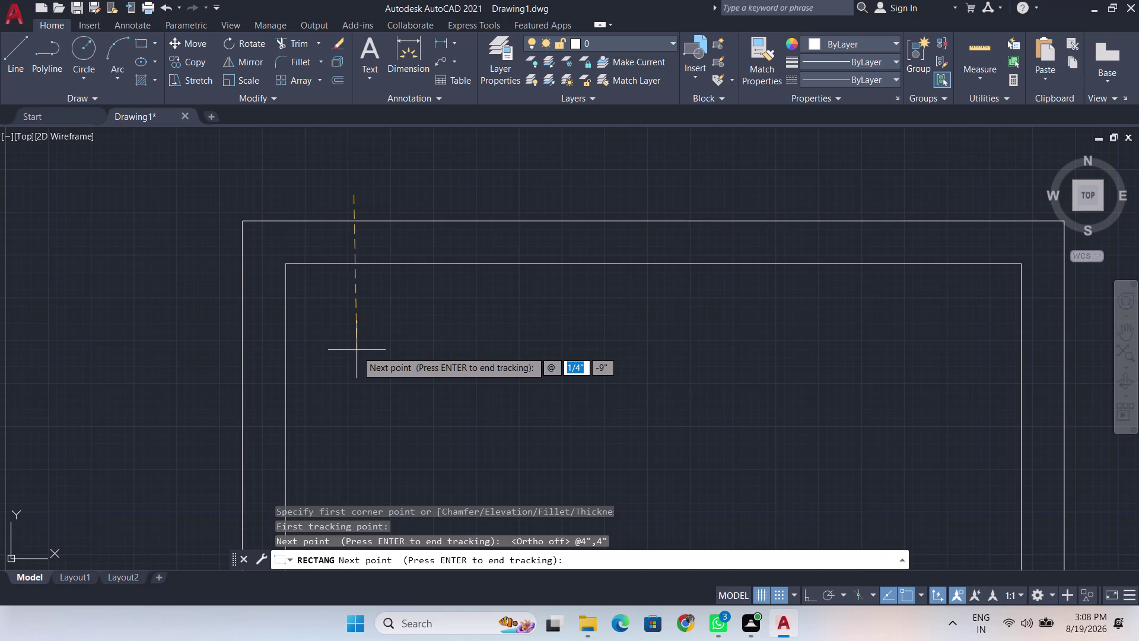
key(Return)
key(Return)
key(Return)
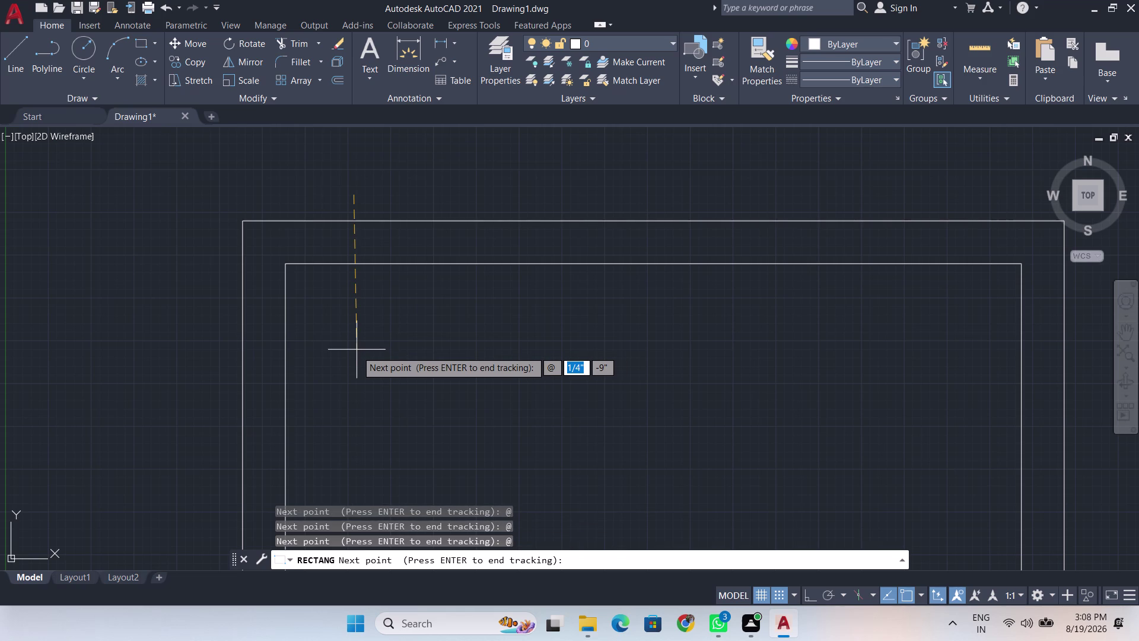
key(BackSpace)
key(BackSpace)
key(Escape)
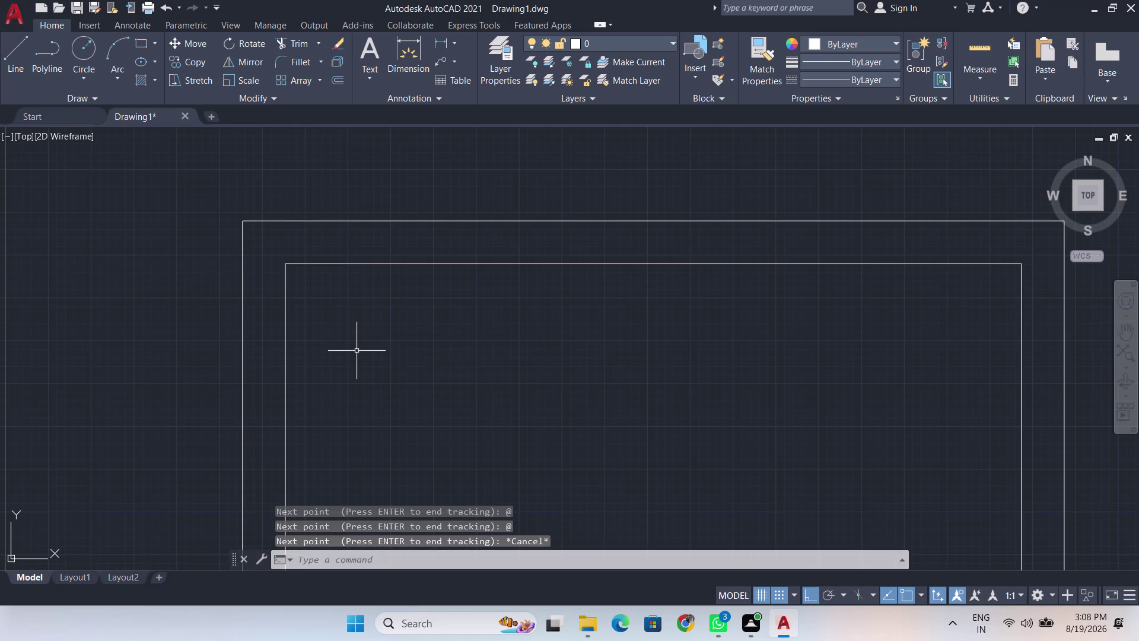
scroll(down, 3)
scroll(down, 3)
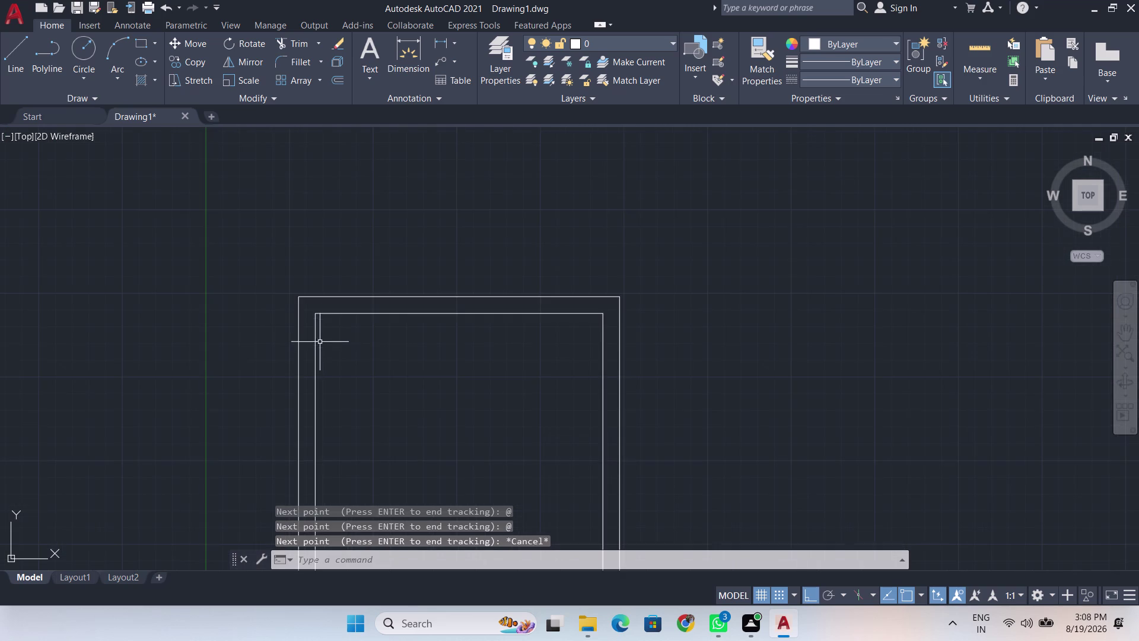
scroll(down, 3)
middle_drag(344, 354, 430, 240)
scroll(up, 3)
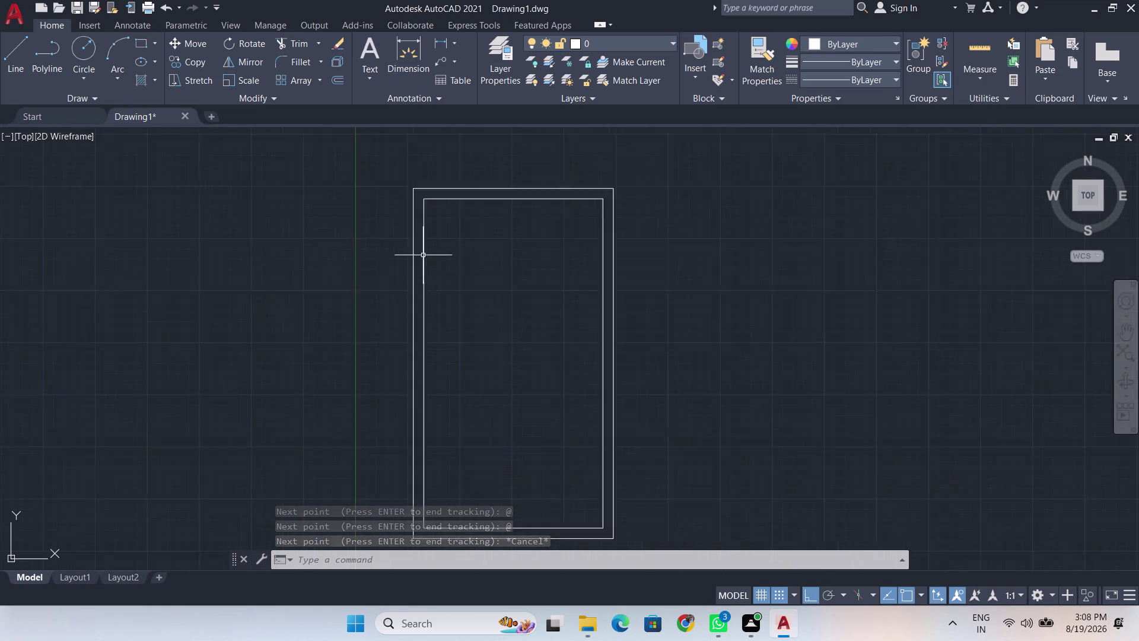
scroll(up, 3)
scroll(up, 3)
middle_drag(447, 250, 443, 358)
scroll(down, 3)
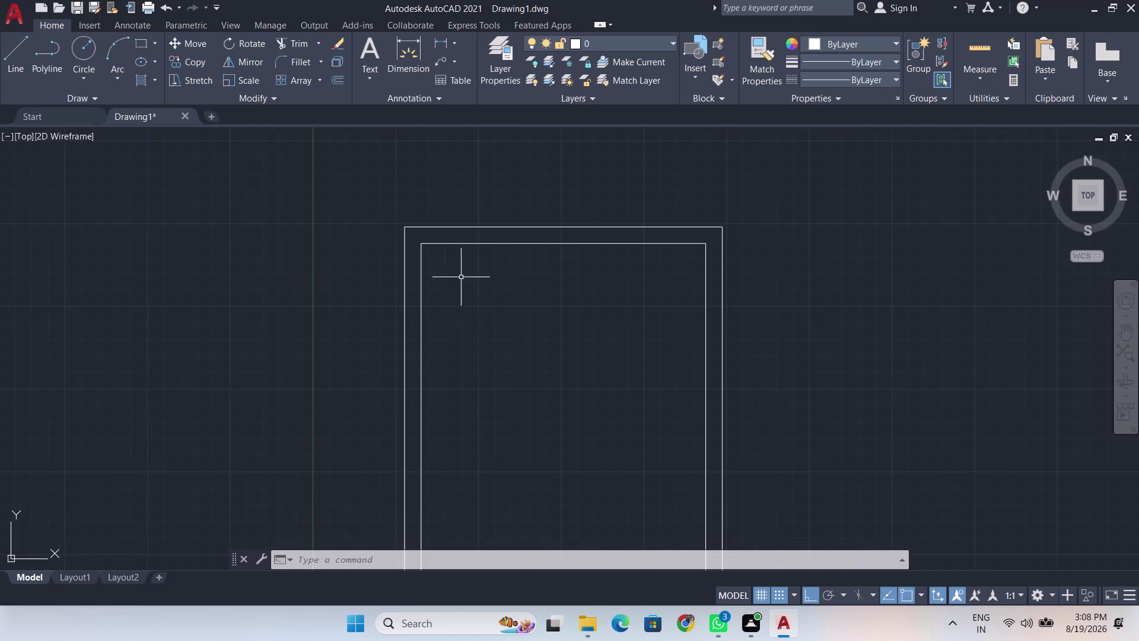
middle_drag(473, 279, 438, 300)
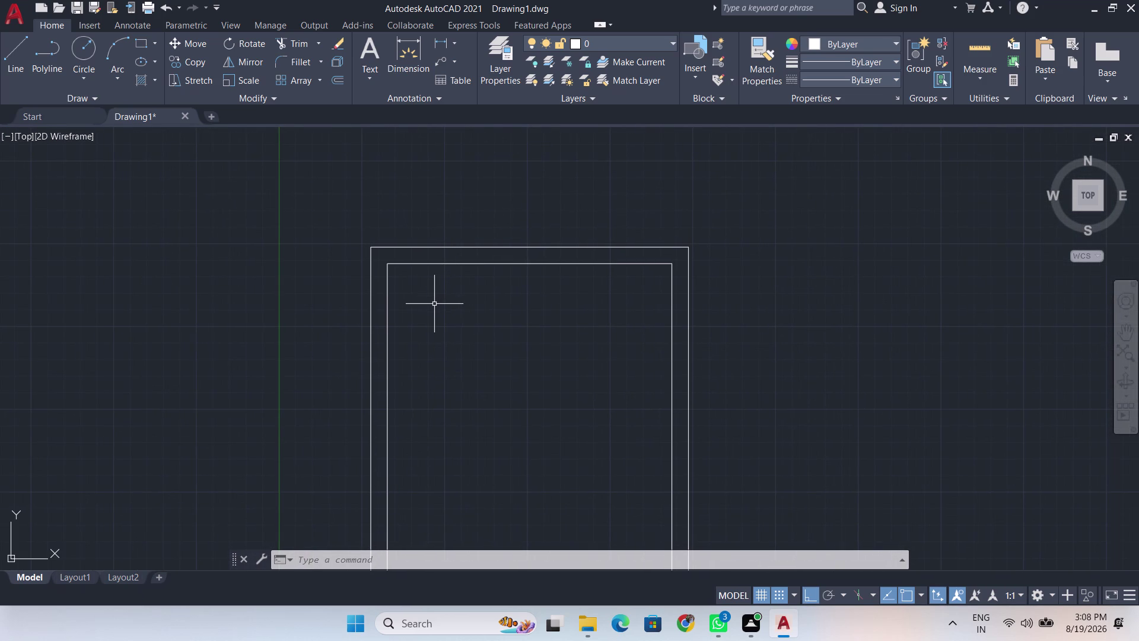